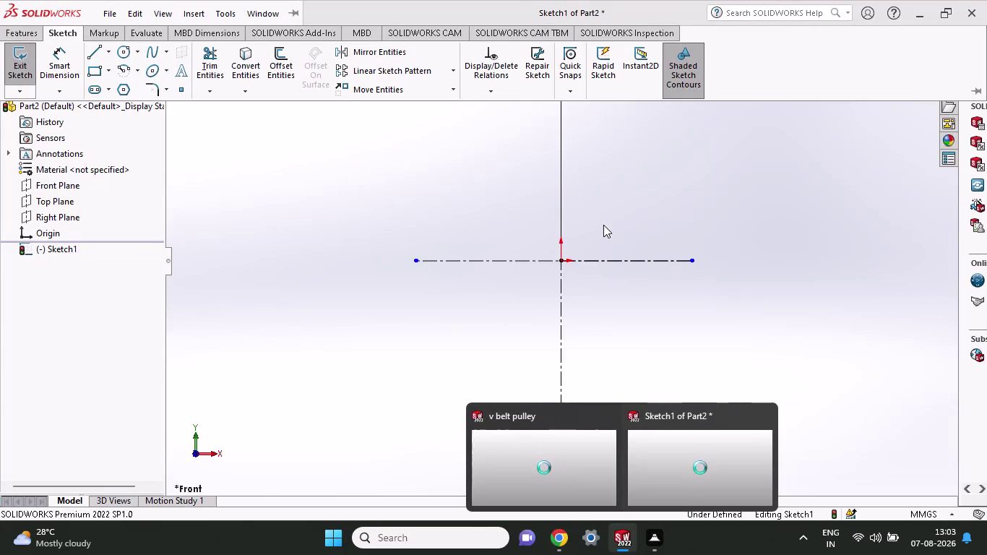
Return focus to the Part2 sketch window.
click(510, 358)
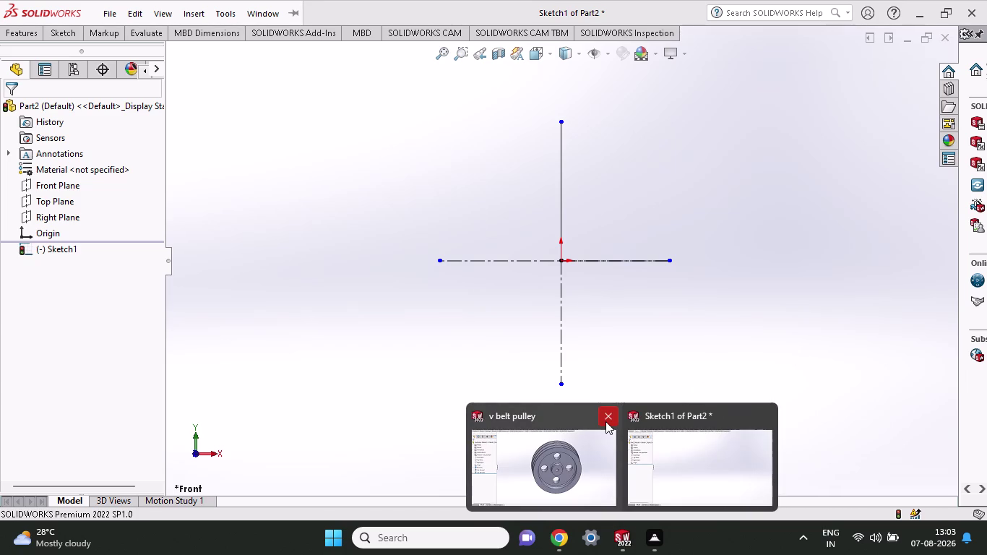
click(606, 421)
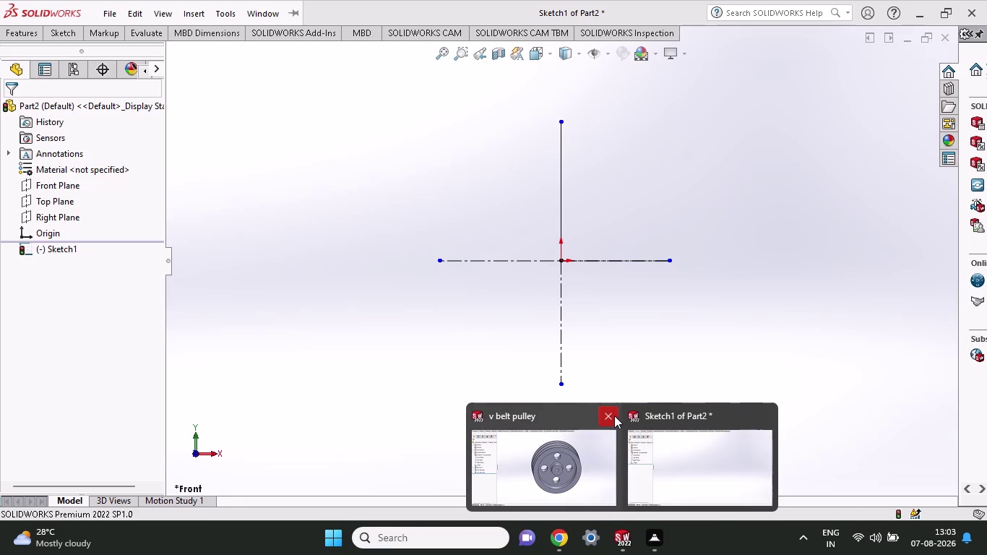
click(611, 416)
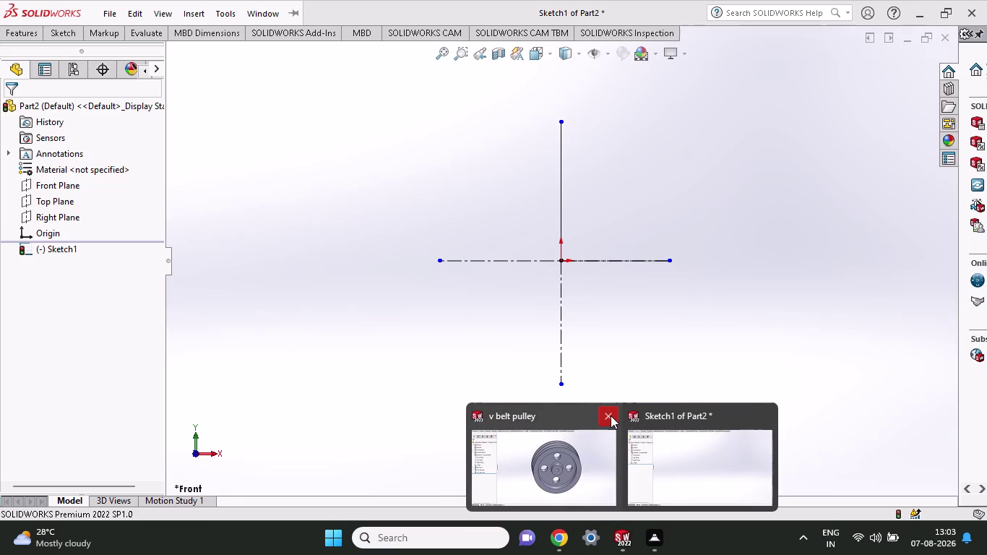
click(602, 413)
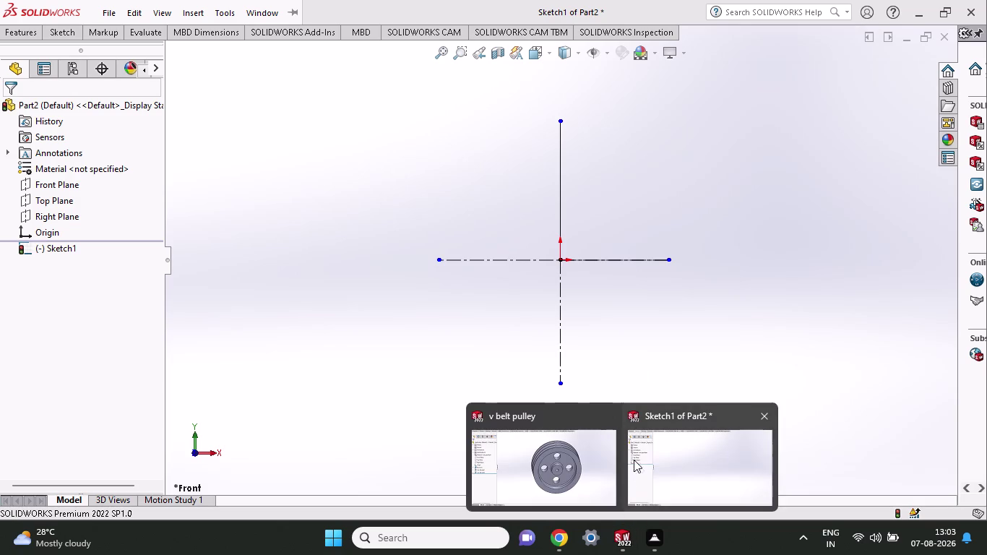
click(603, 419)
click(603, 419)
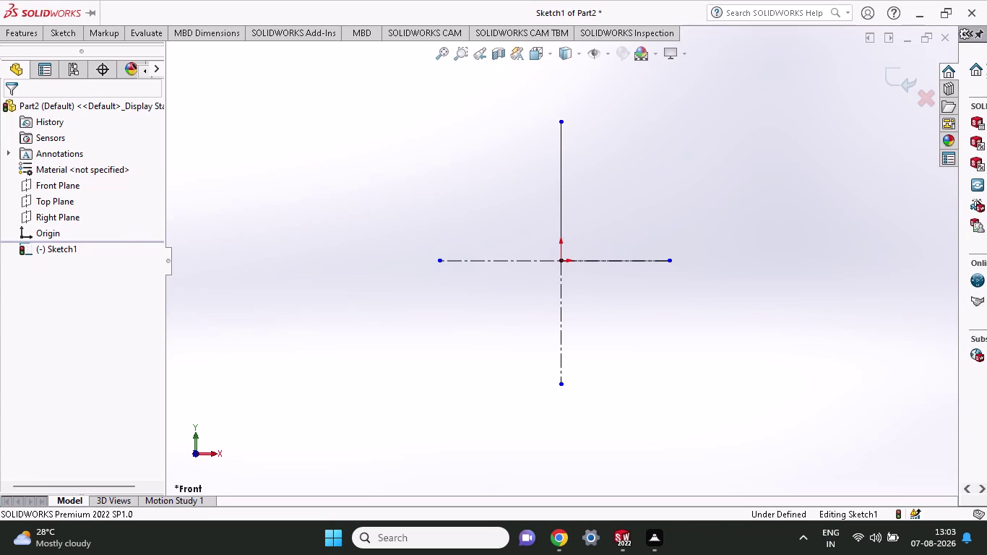
Pick the Line tool and start a line on the vertical centerline above the origin.
click(71, 32)
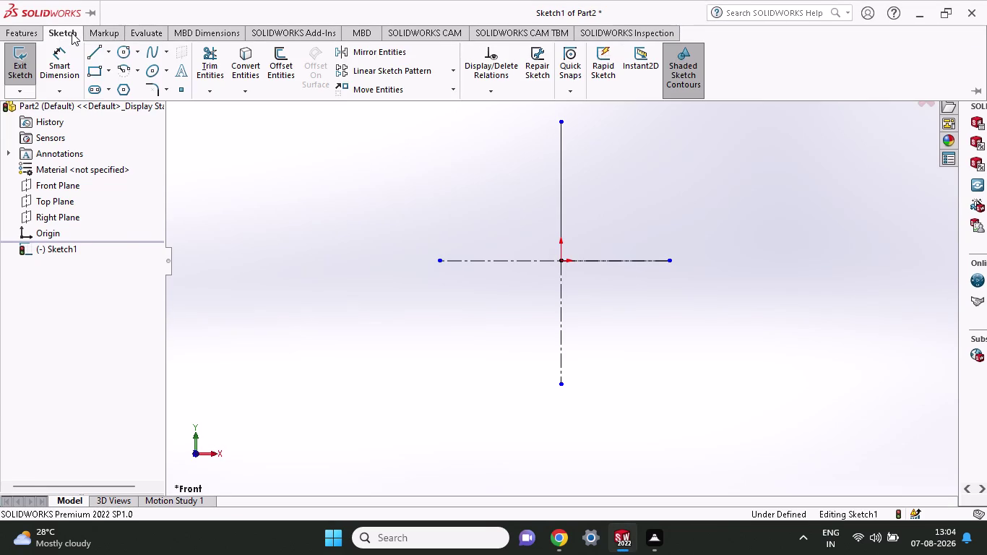
click(93, 57)
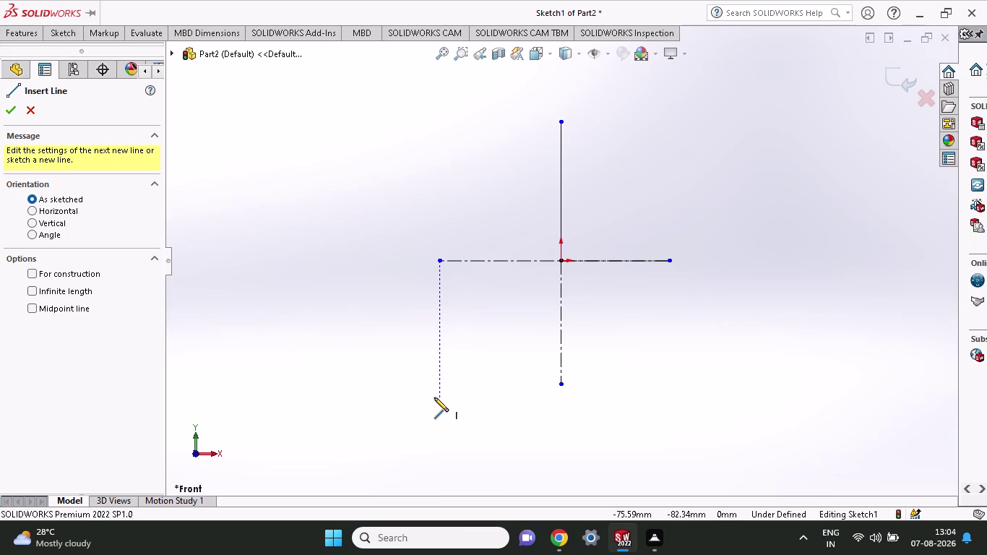
click(67, 41)
click(91, 52)
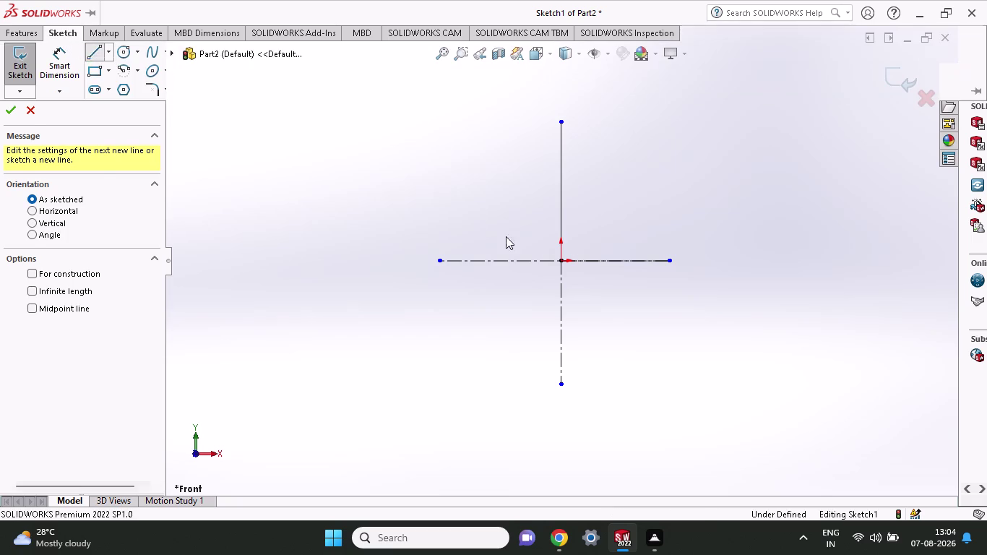
click(561, 155)
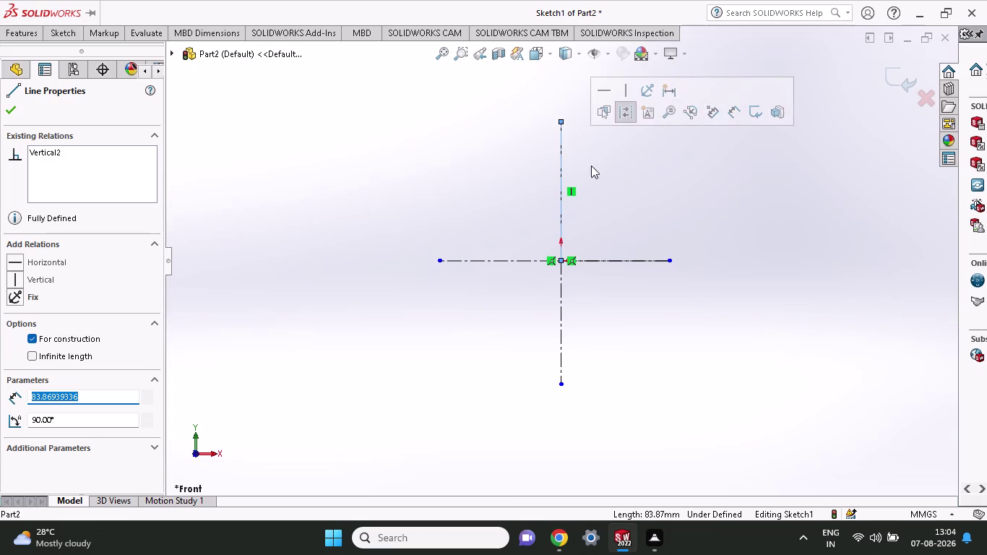
click(32, 38)
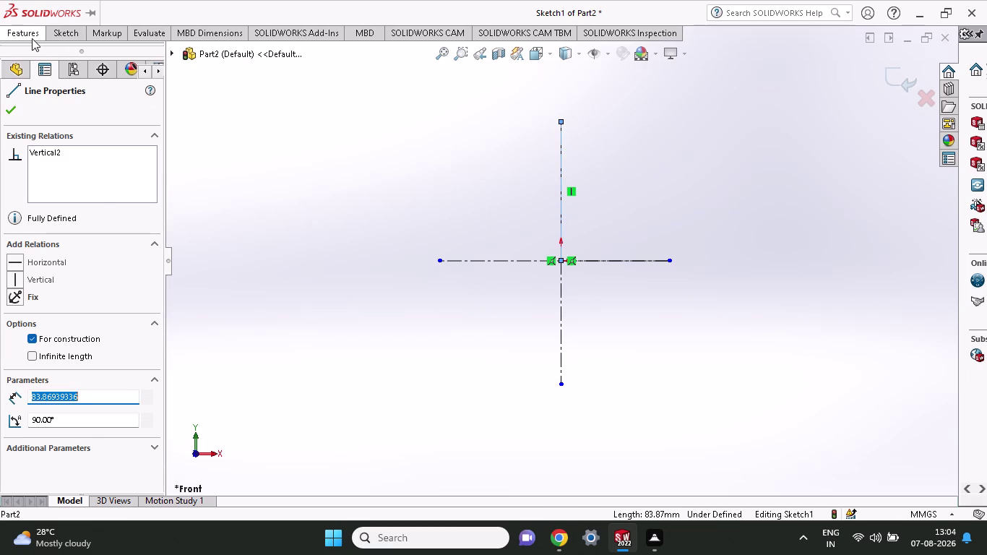
click(53, 38)
click(87, 59)
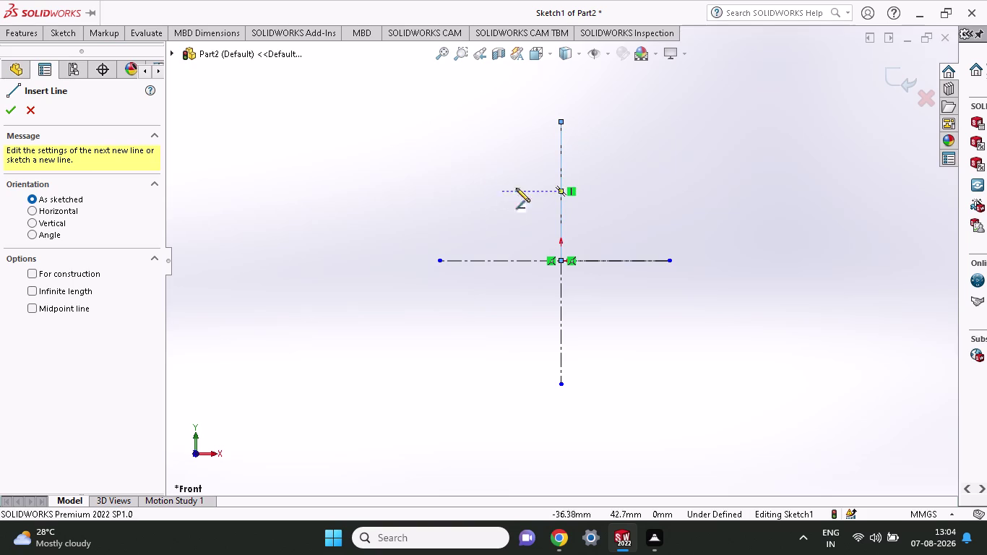
click(562, 166)
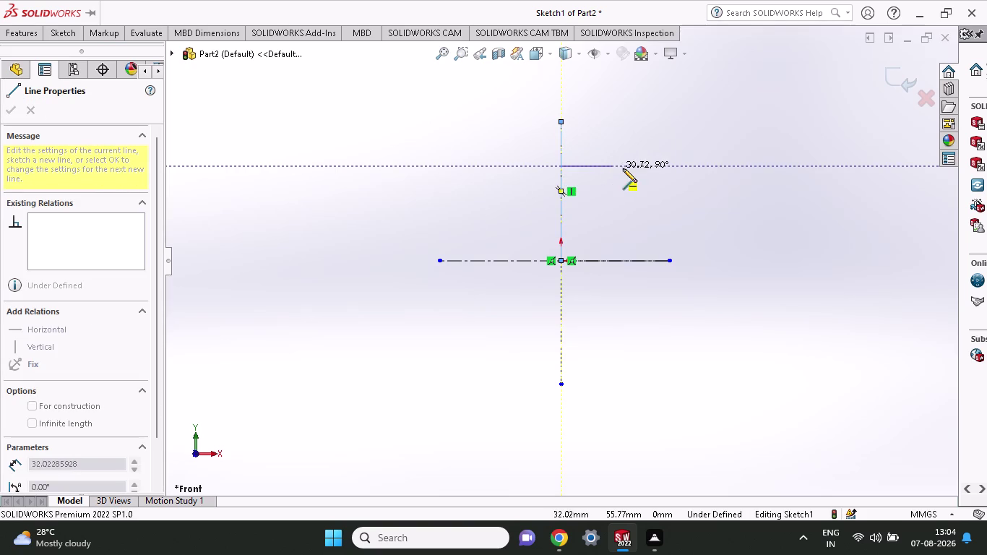
End the horizontal line to the right and dimension its offset from the vertical line as 24 mm.
click(626, 169)
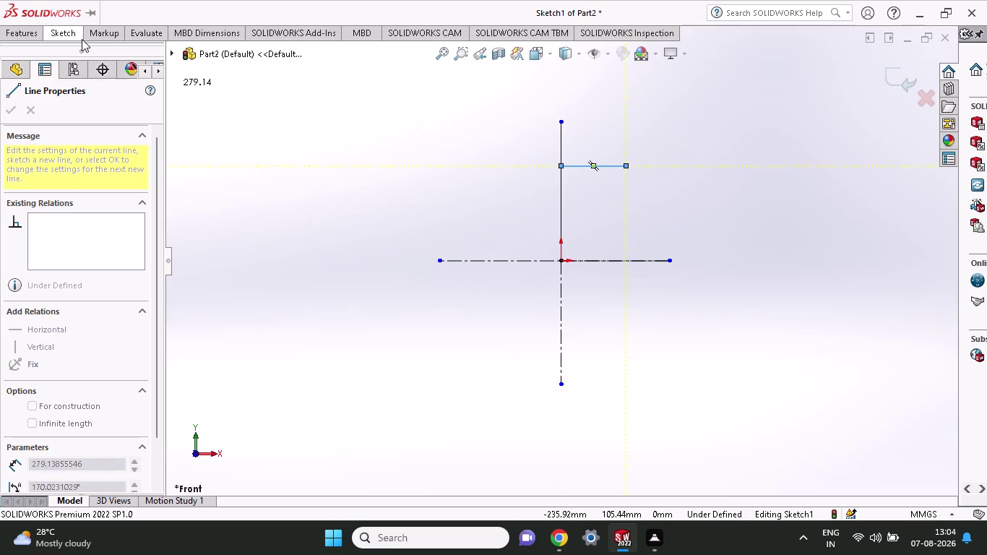
click(81, 39)
click(65, 57)
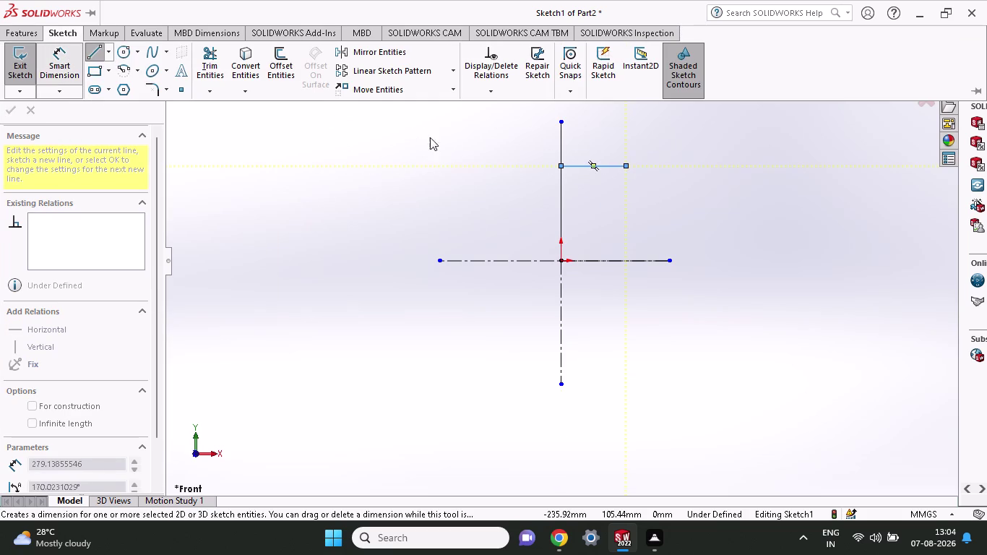
click(558, 166)
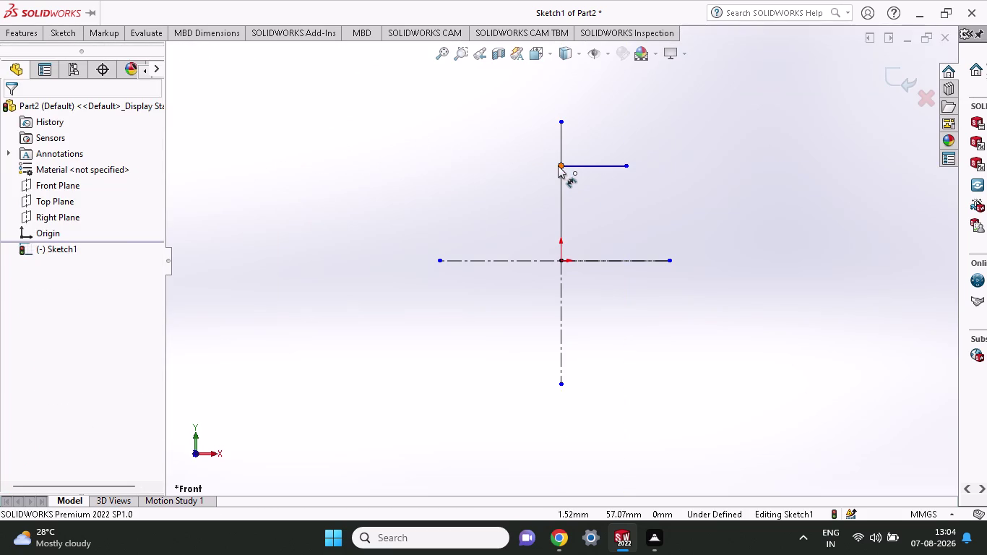
click(627, 168)
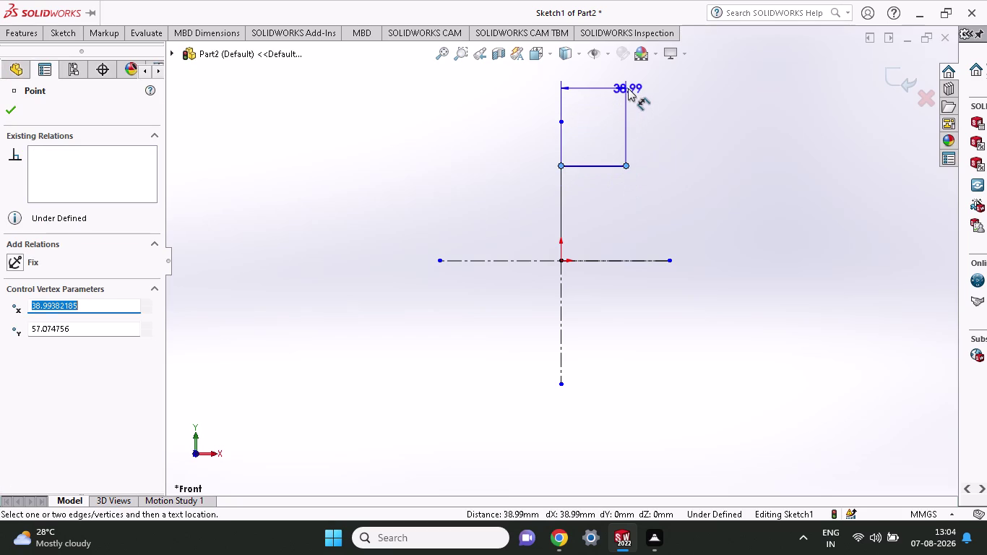
click(628, 89)
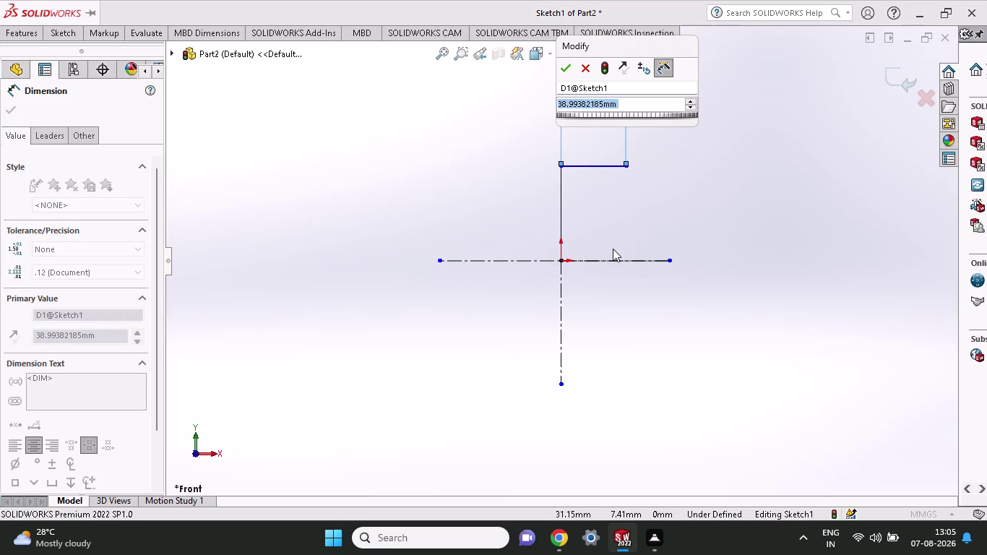
text(24)
key(Return)
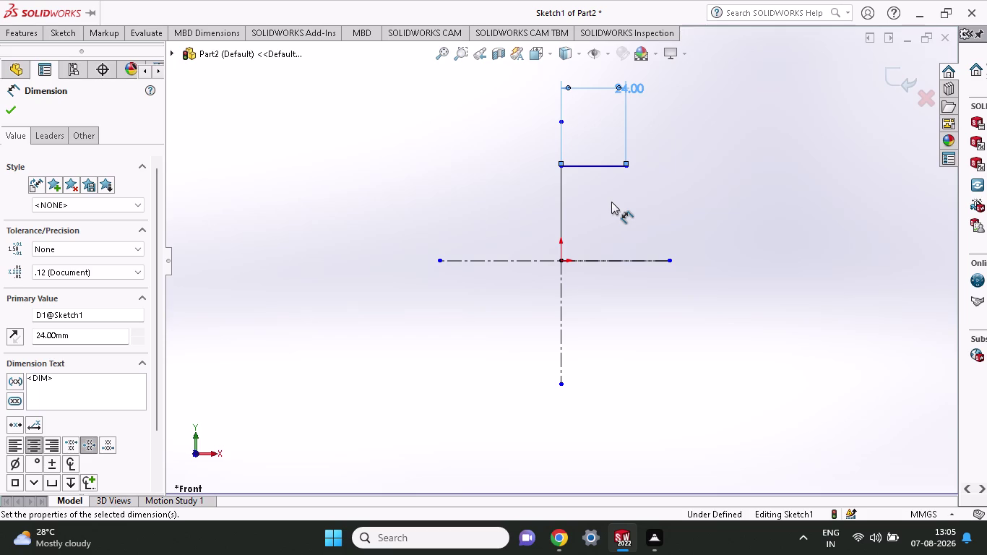
click(53, 37)
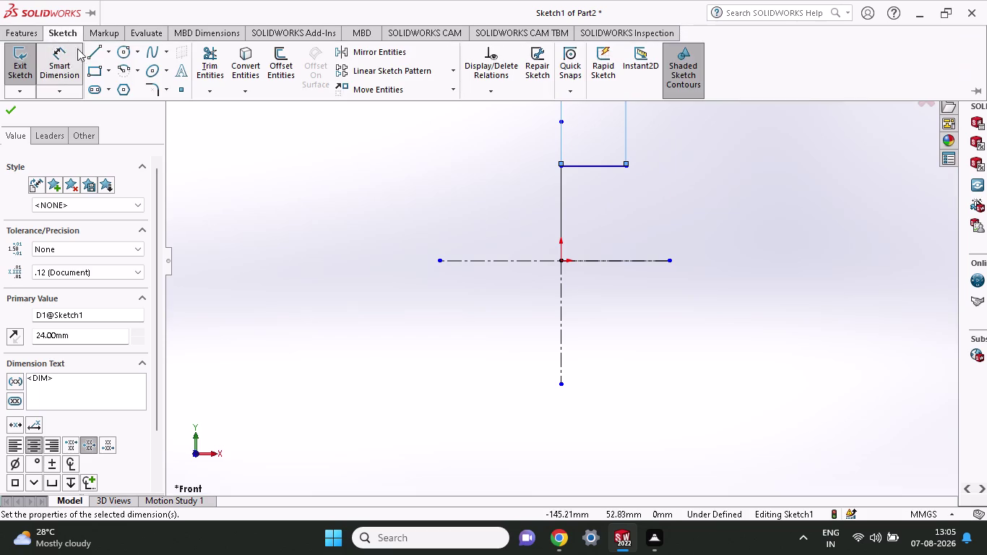
click(87, 53)
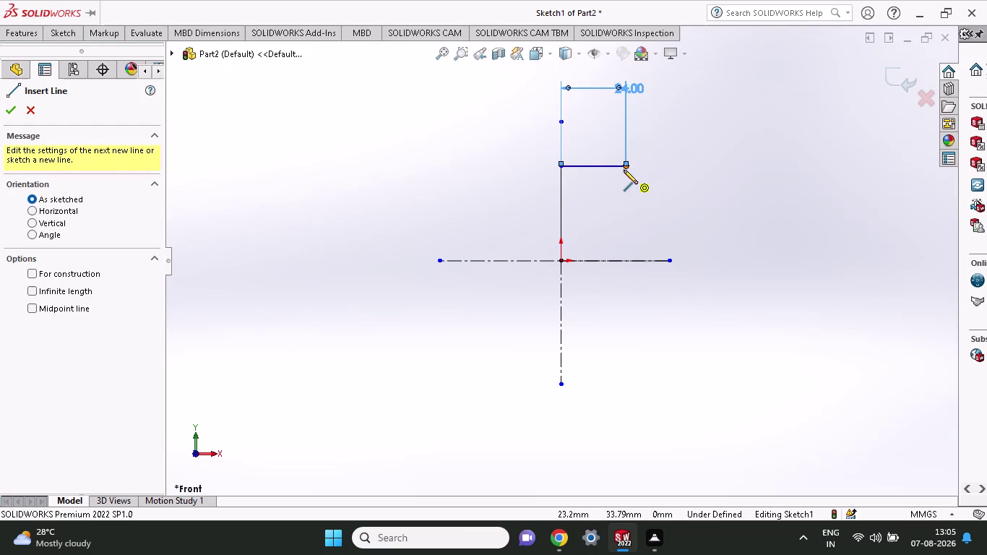
Draw a tiny line down from the 24 mm line's right end, then return to selecting.
scroll(down, 3)
scroll(down, 3)
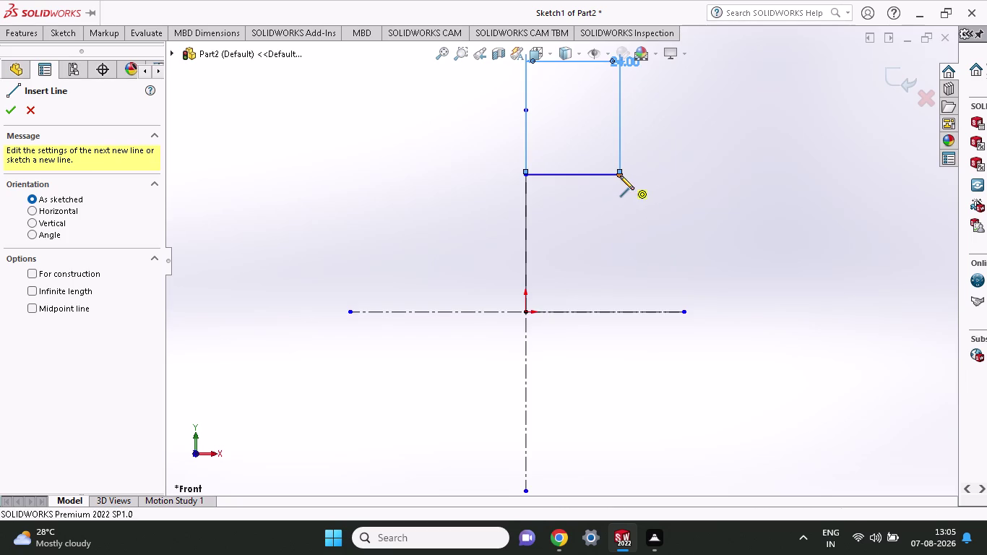
click(621, 176)
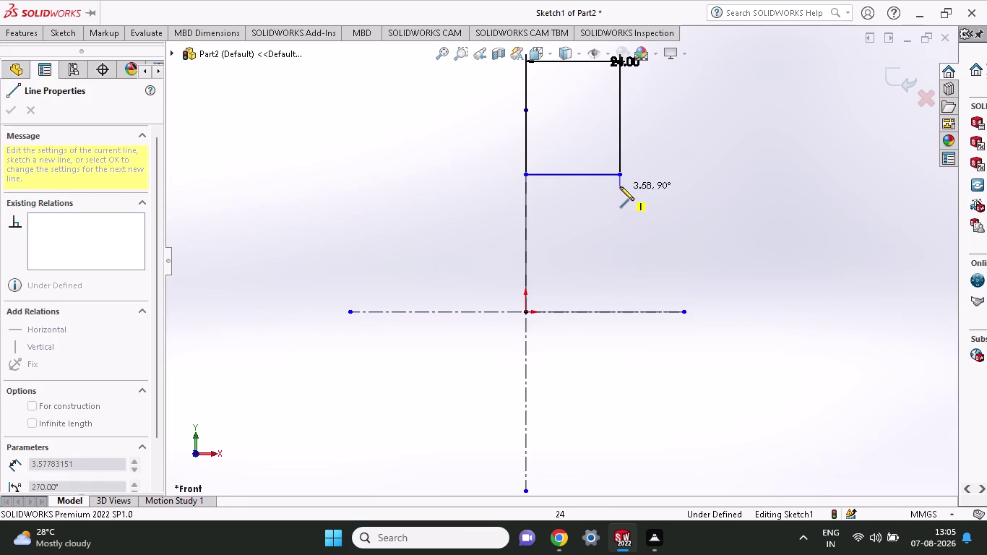
click(620, 186)
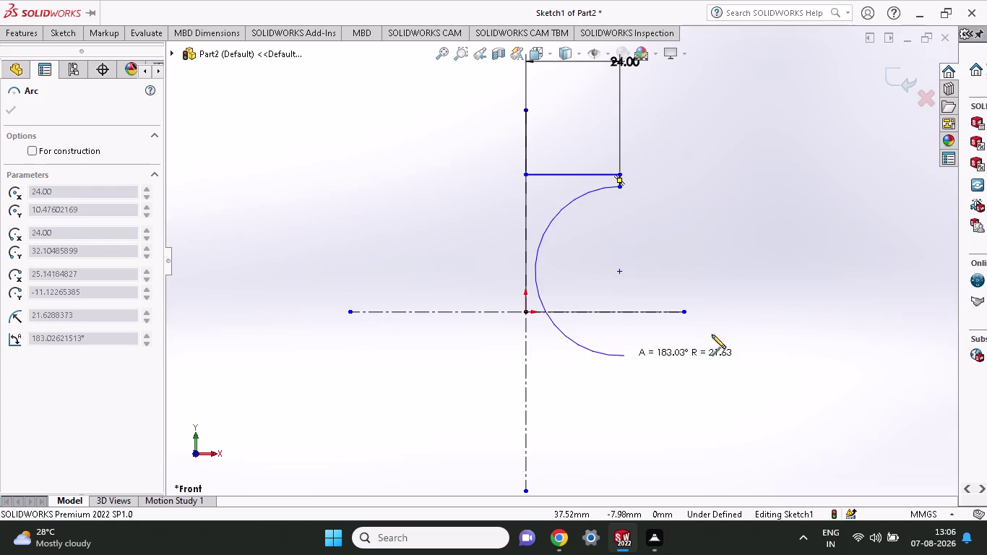
right_click(680, 156)
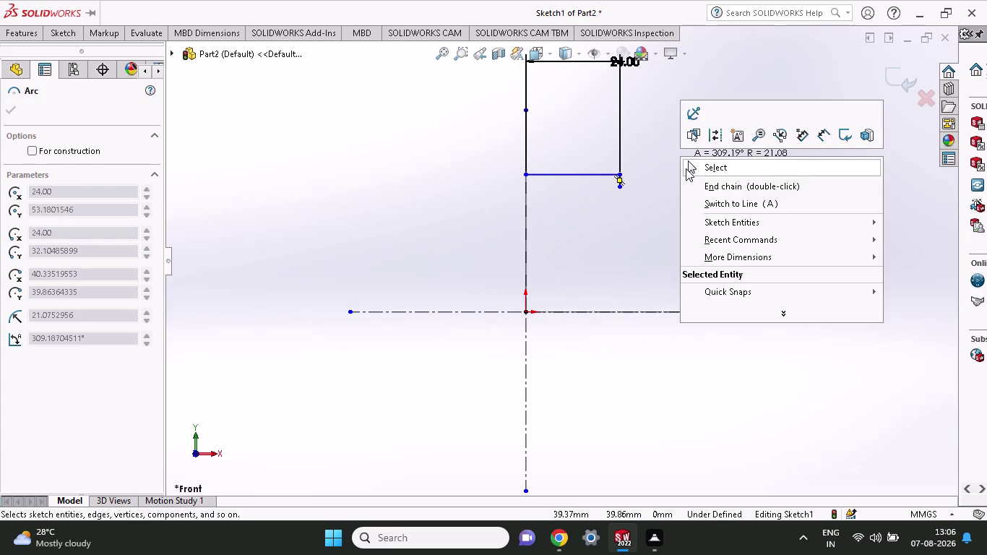
click(686, 168)
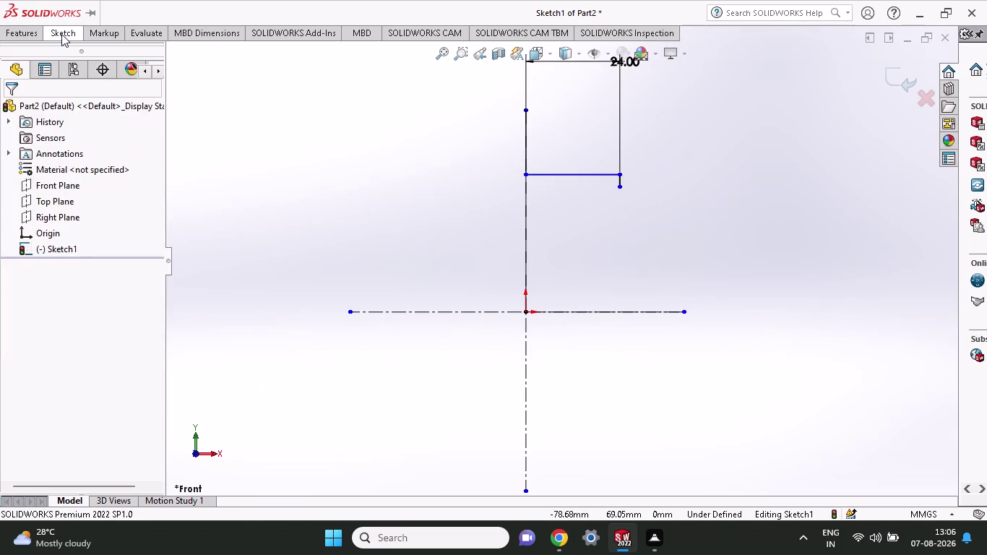
click(61, 34)
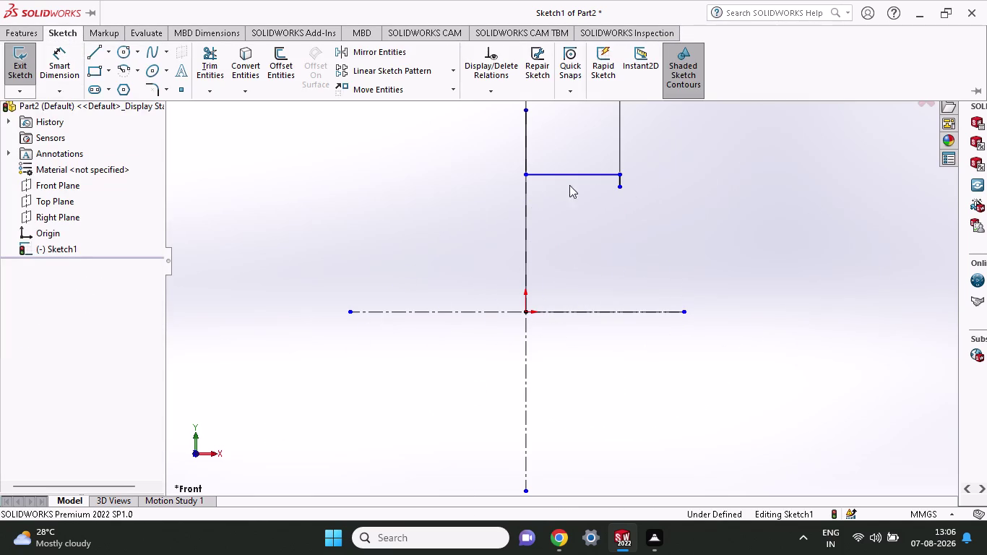
Dimension the short downward segment's height to 2 mm.
click(57, 58)
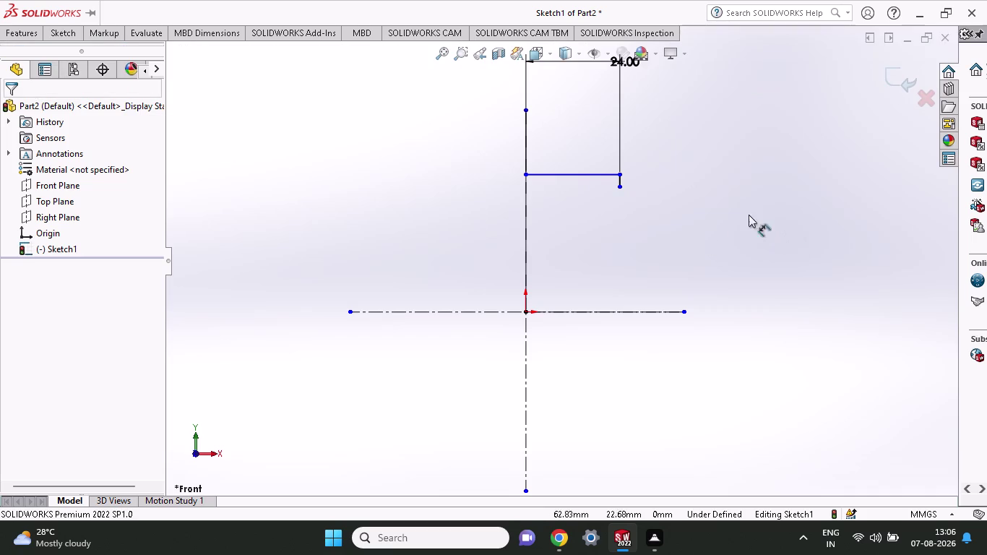
click(618, 187)
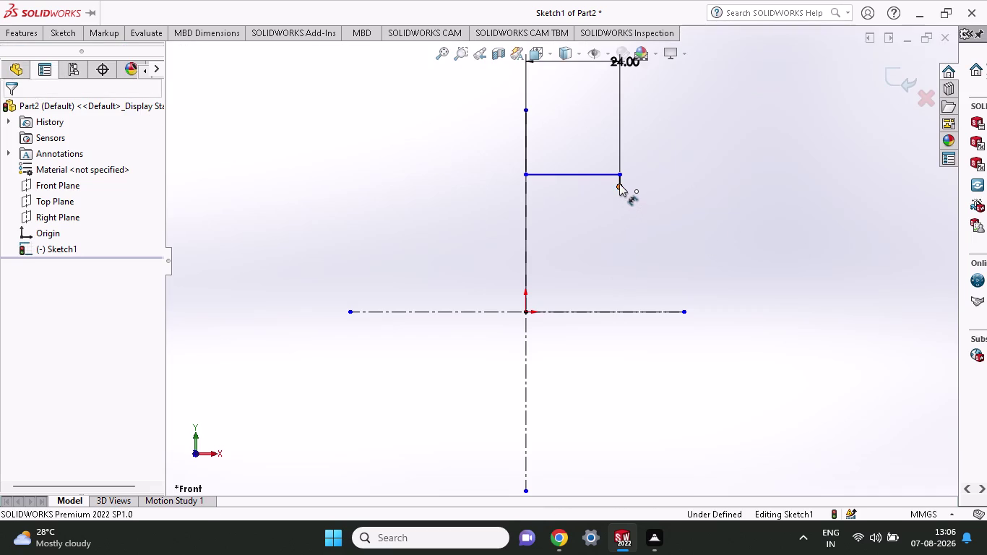
click(619, 175)
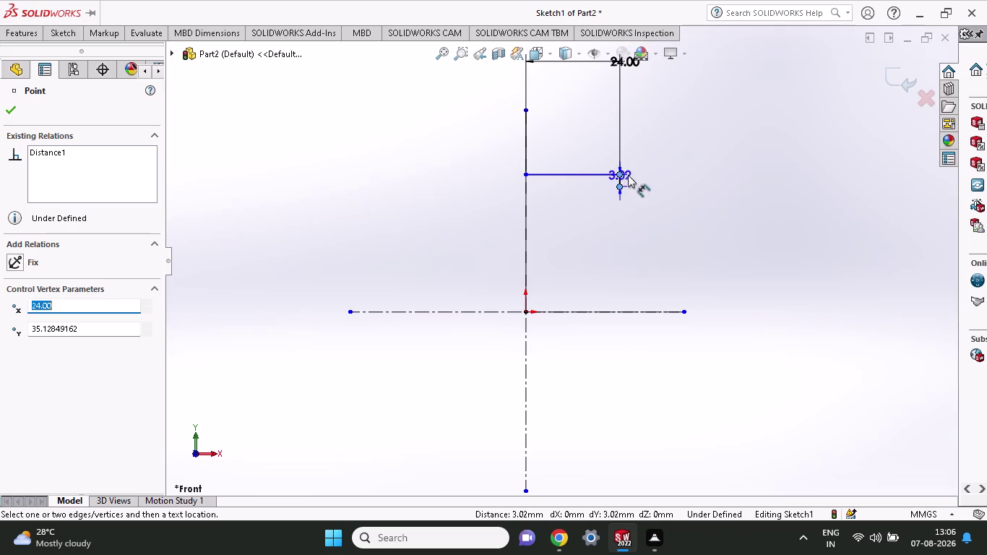
click(691, 179)
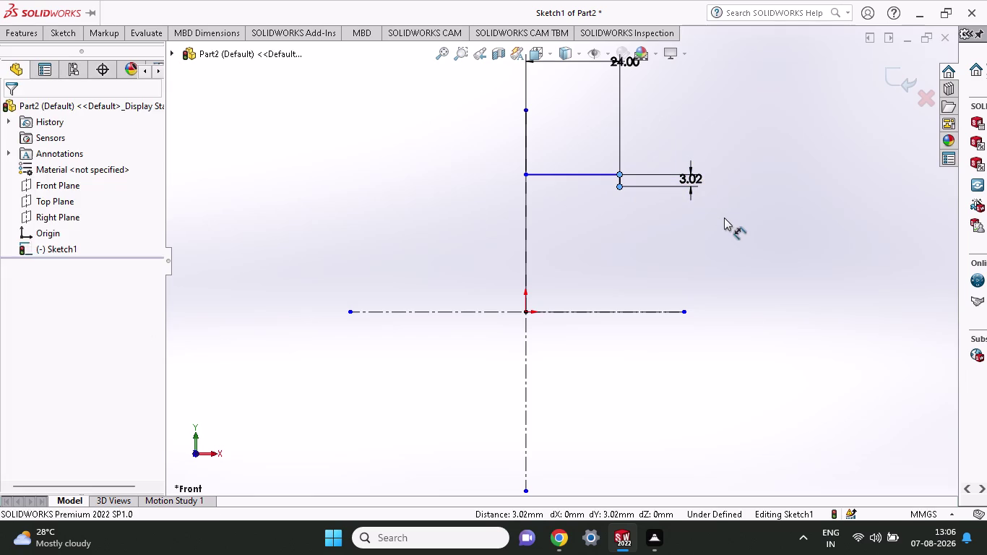
key(2)
key(Return)
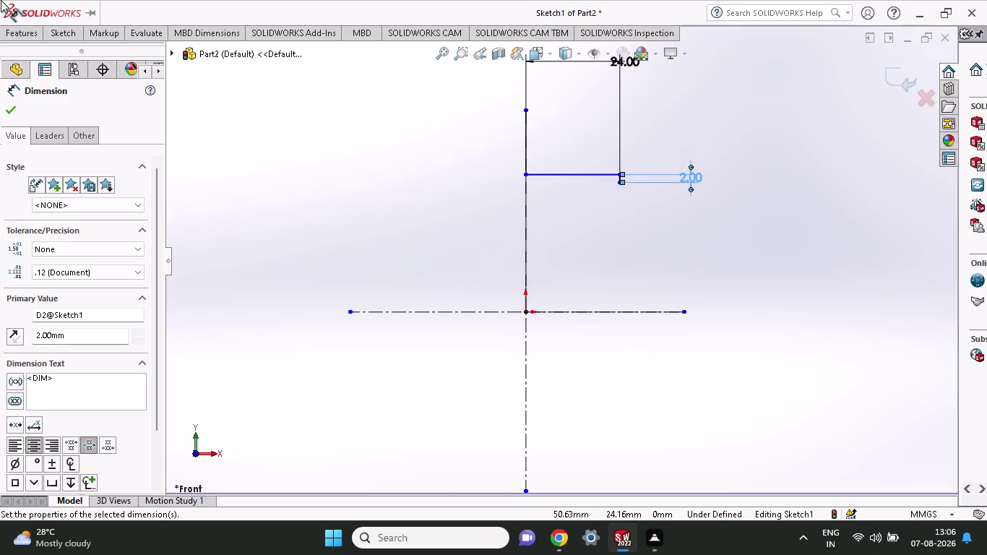
click(49, 28)
click(101, 60)
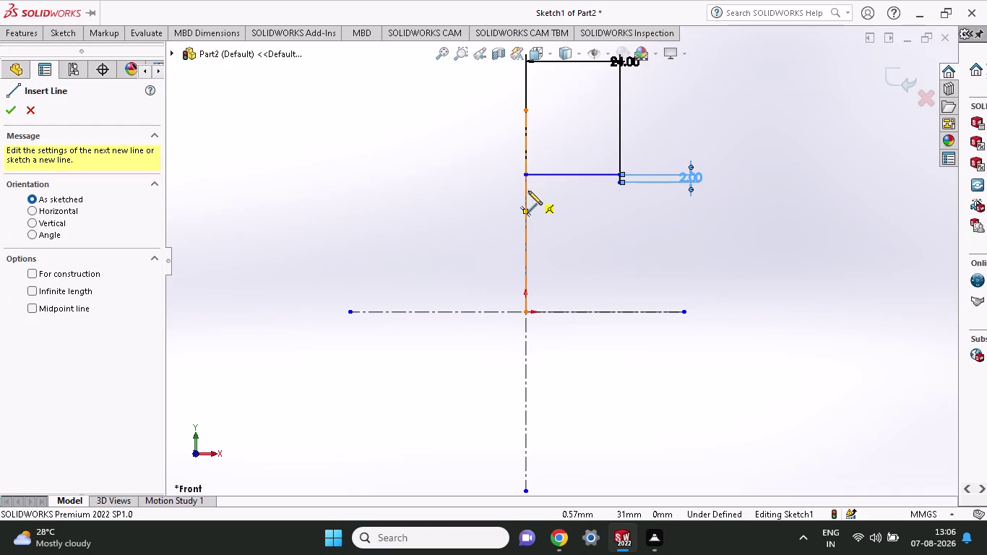
Draw a short step line leftward from the drop's bottom and dimension its length to 2 mm.
click(617, 183)
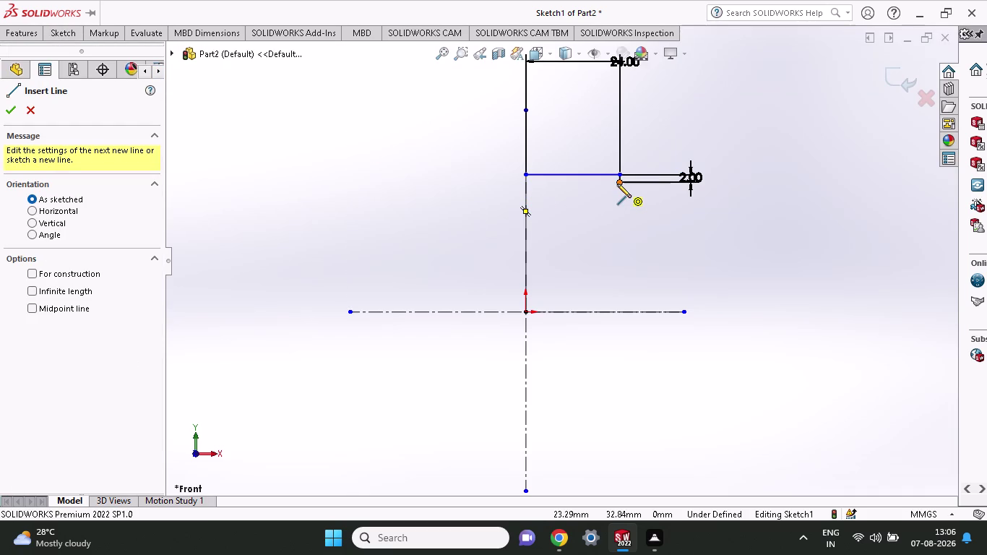
click(608, 182)
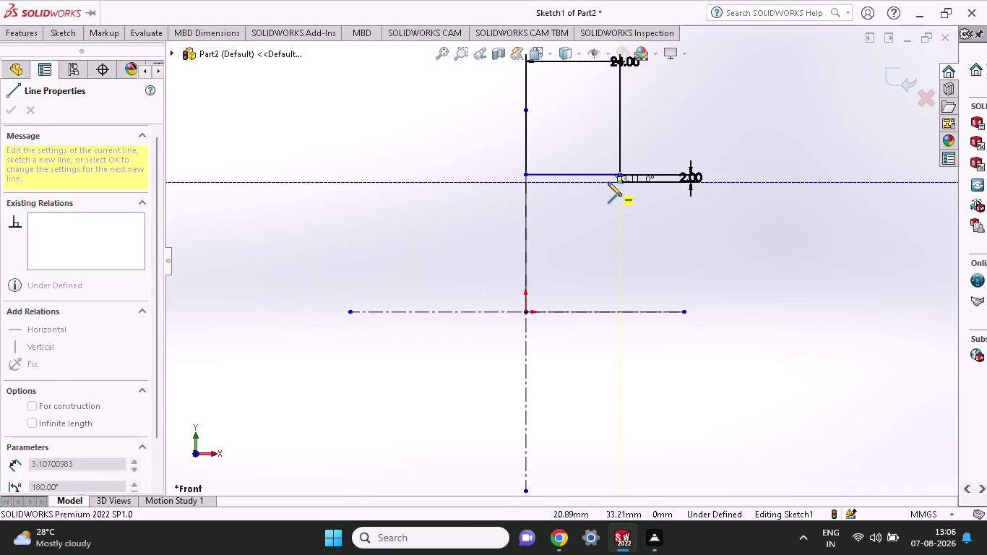
click(51, 37)
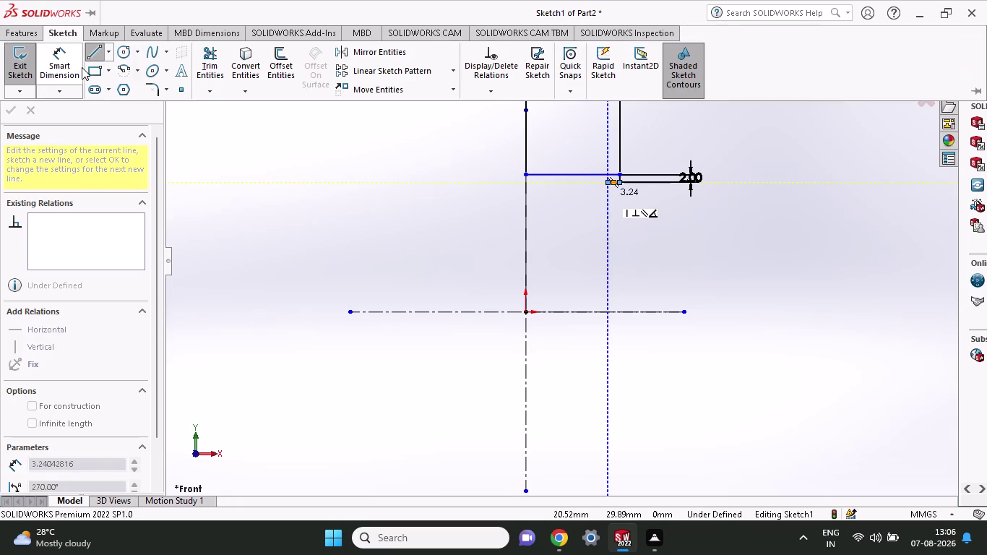
click(67, 67)
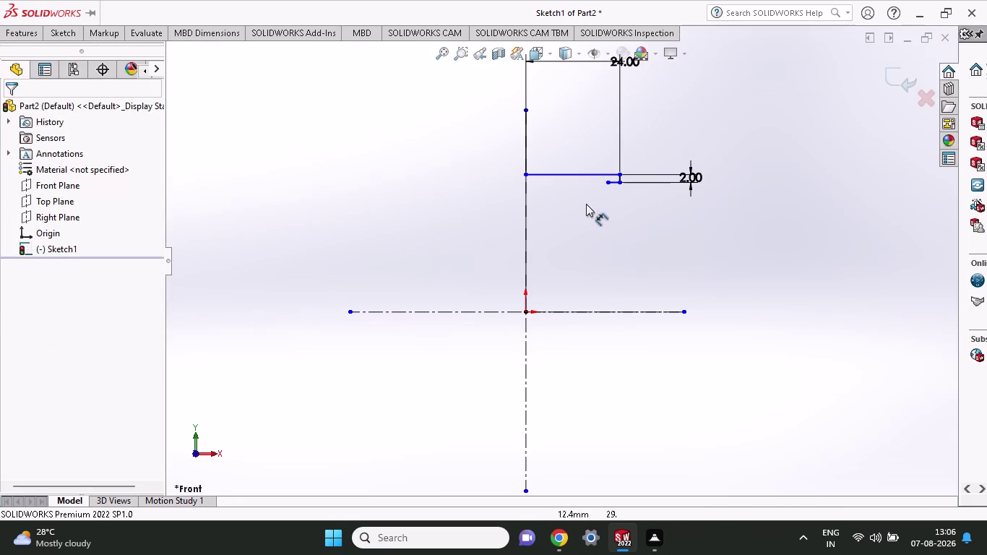
click(605, 183)
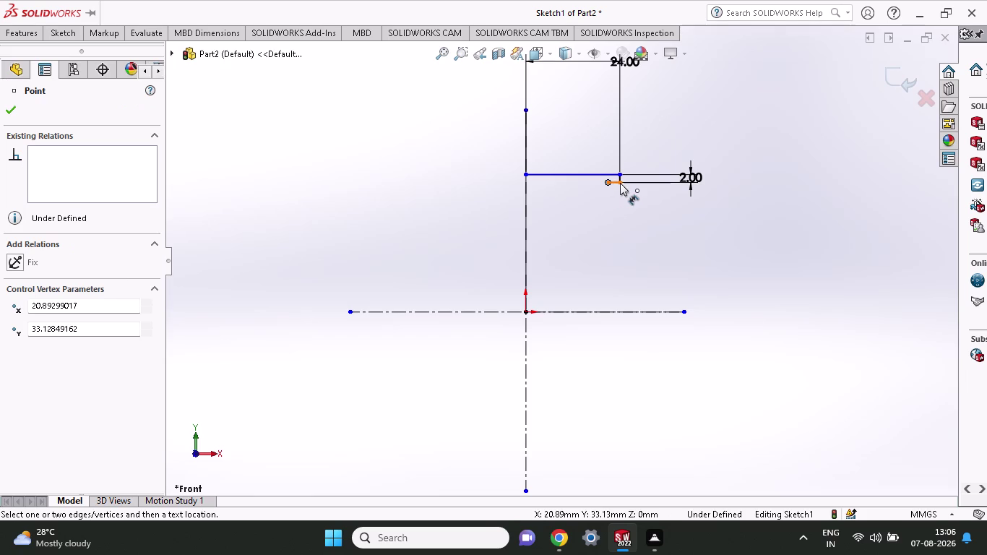
click(621, 183)
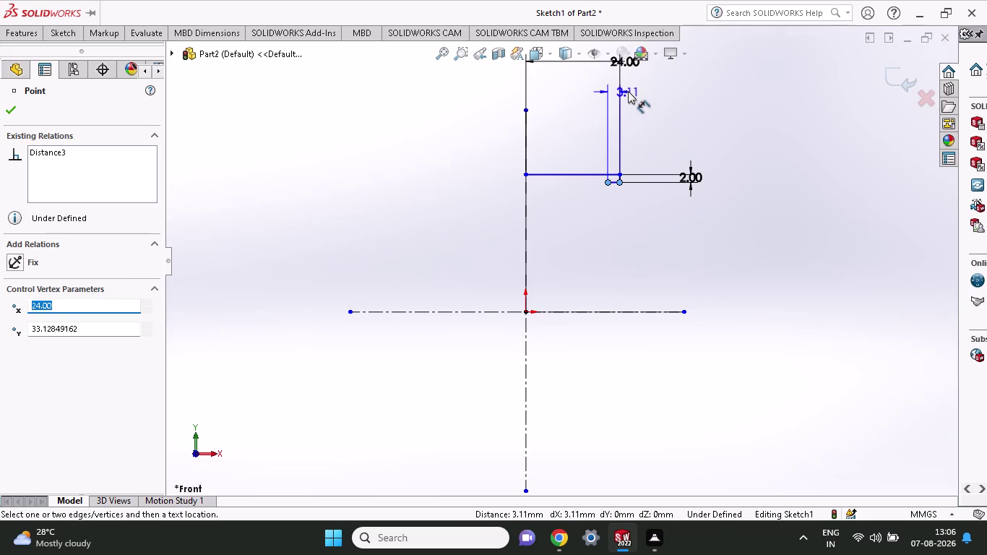
click(629, 83)
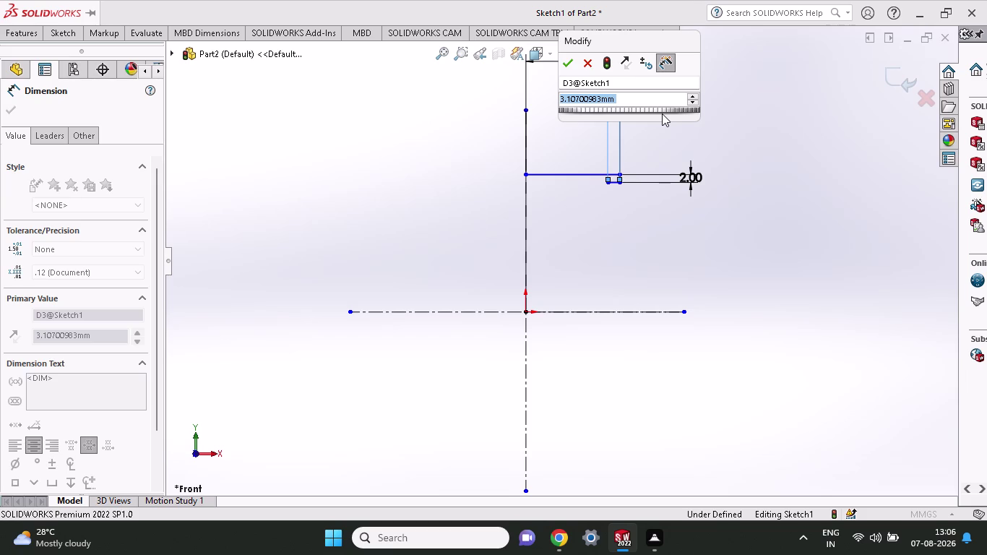
key(2)
key(Return)
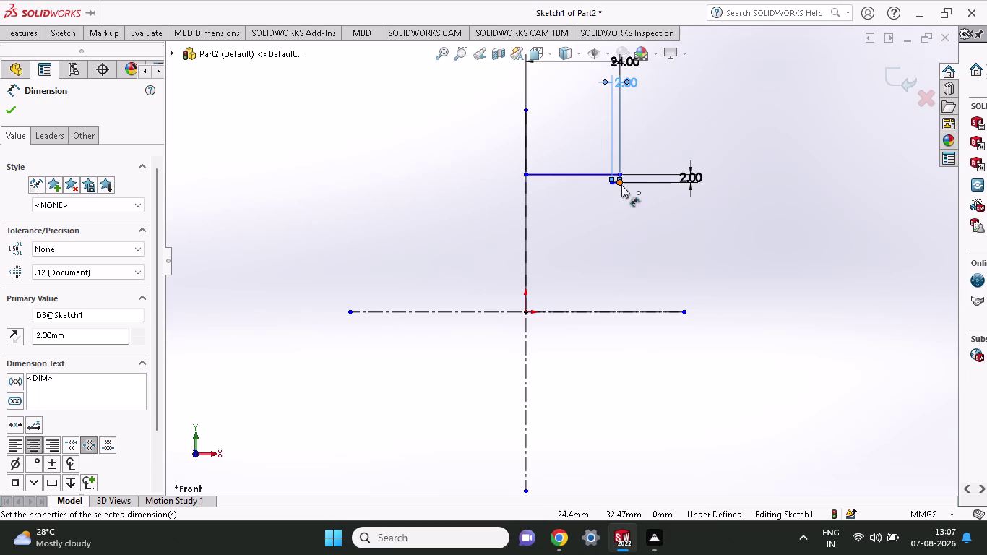
scroll(down, 3)
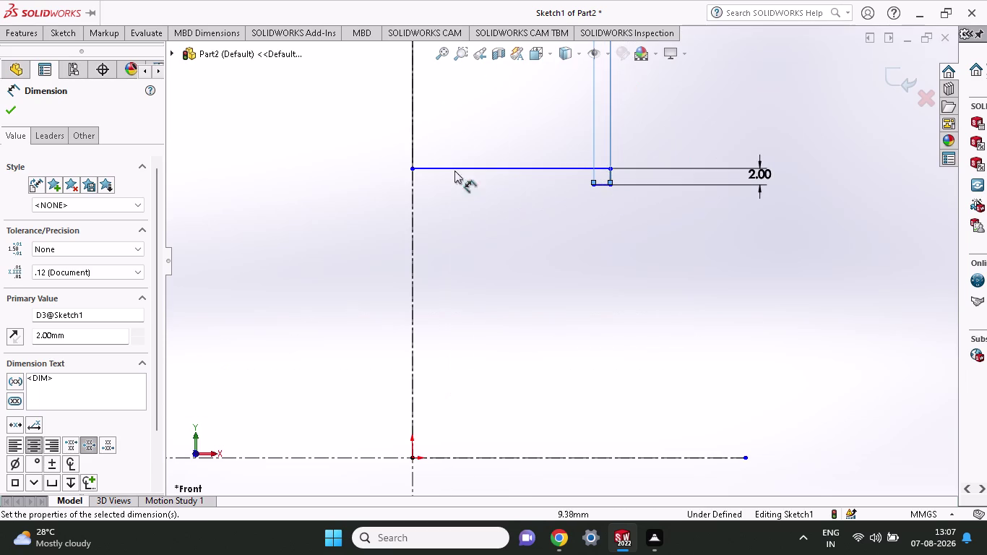
Draw the first zigzag chain: a short drop, a 2 mm rung right, a drop, a rung back left.
click(52, 36)
click(90, 55)
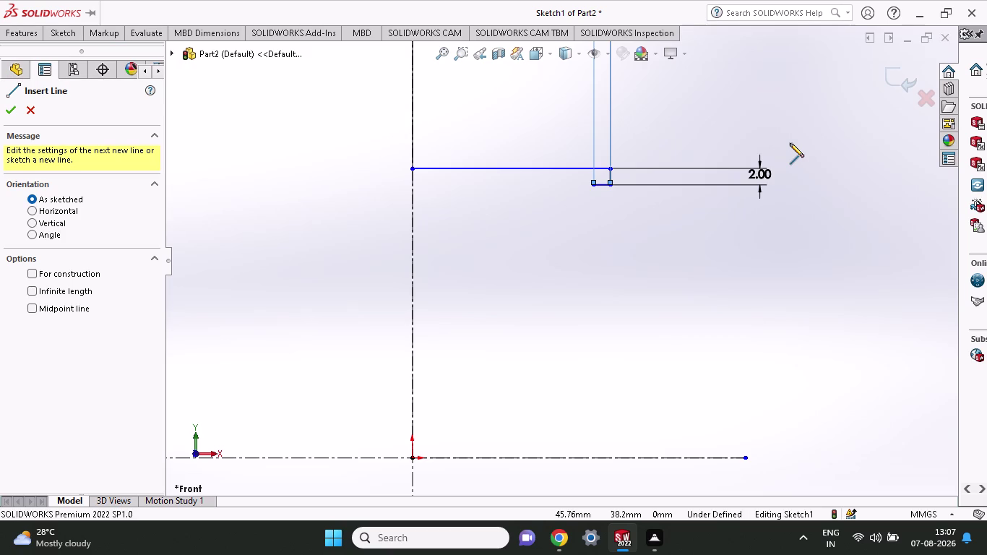
click(592, 184)
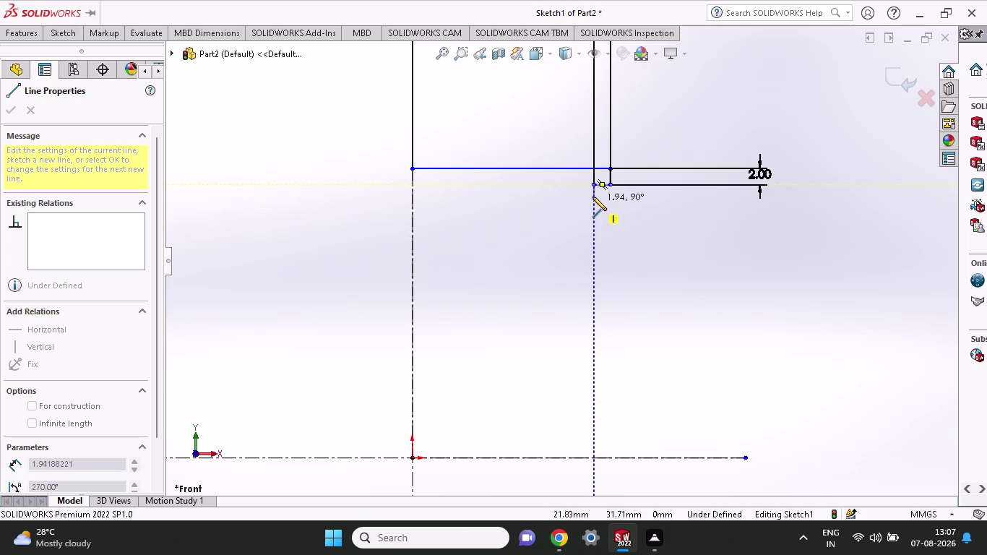
click(593, 197)
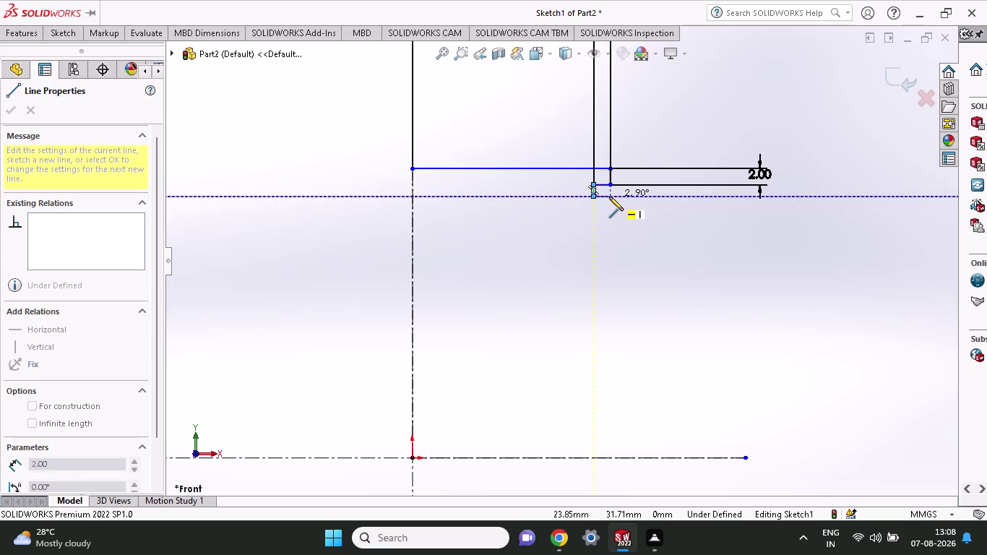
click(610, 197)
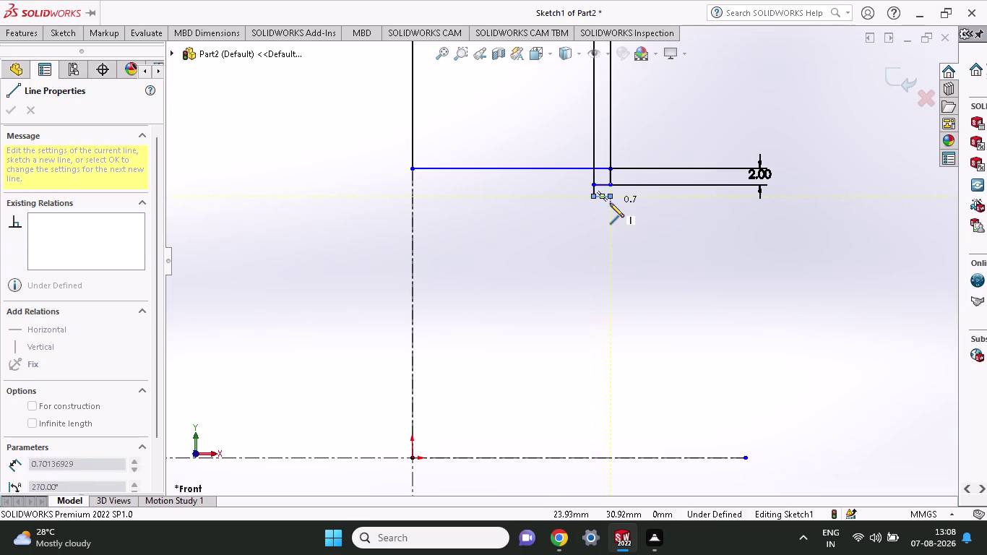
click(610, 205)
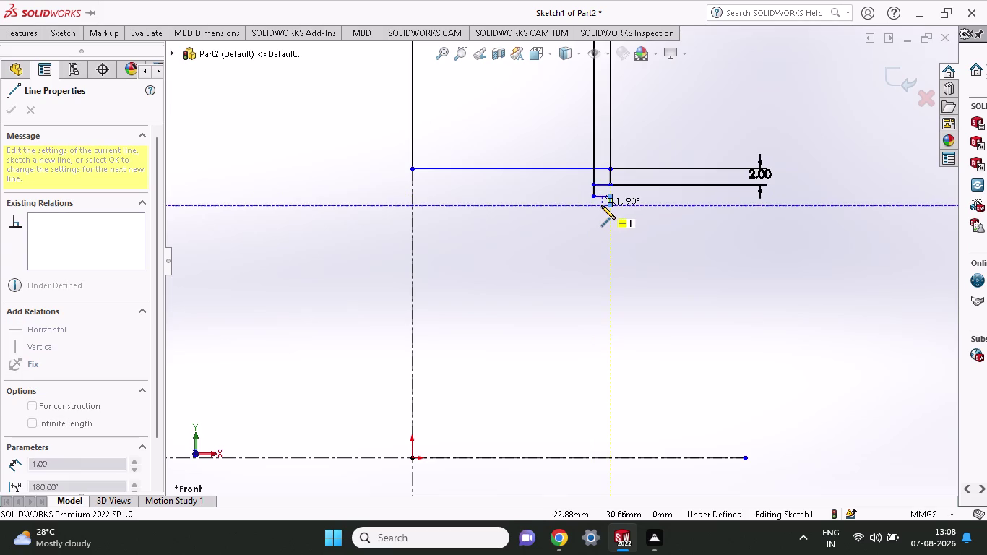
click(594, 204)
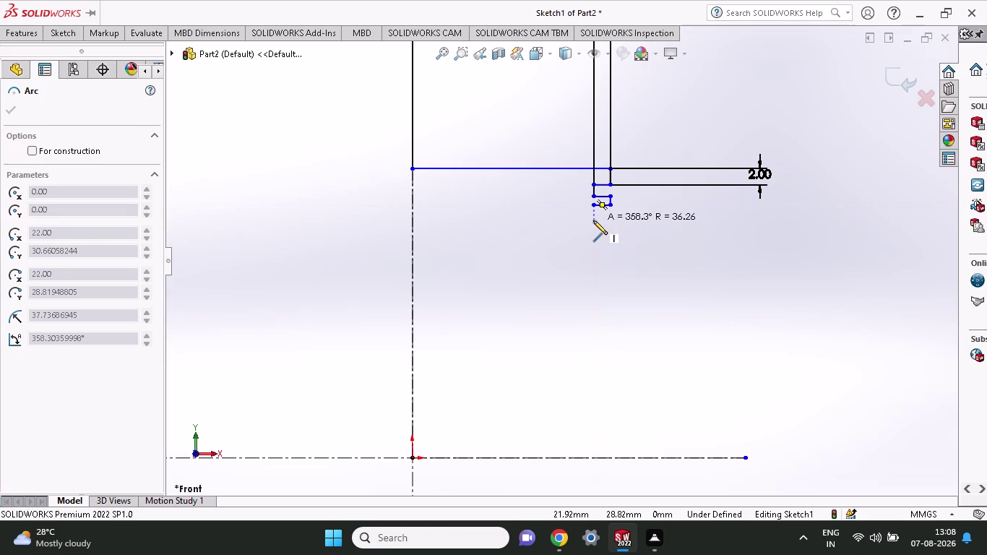
click(593, 220)
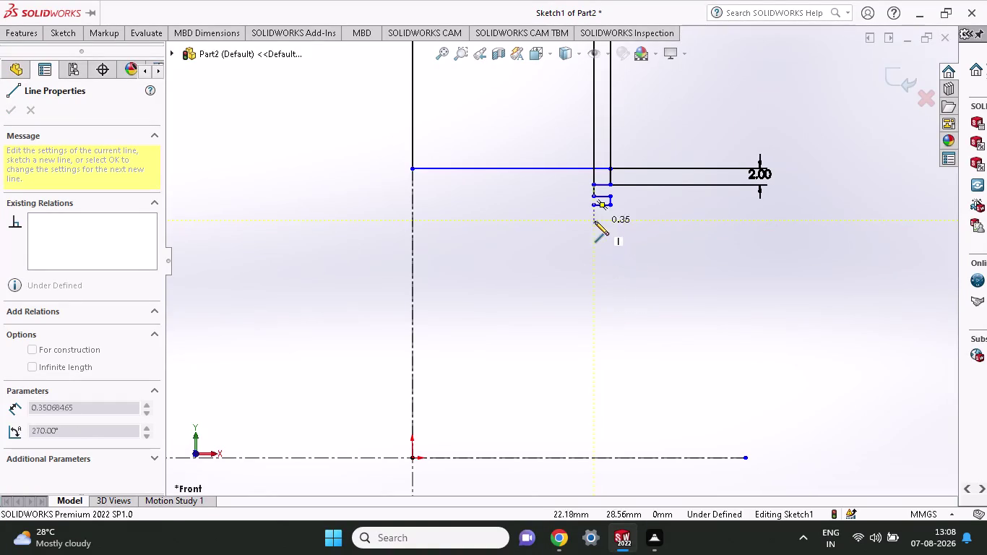
right_click(619, 244)
click(626, 253)
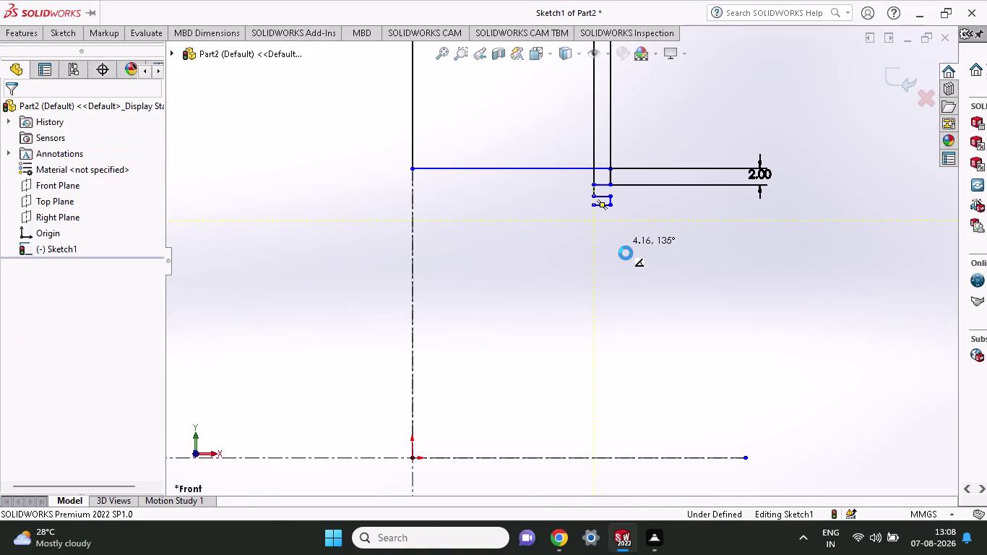
Draw a second chain of alternating short drops and 2 mm rungs down to the bottom rung.
click(66, 27)
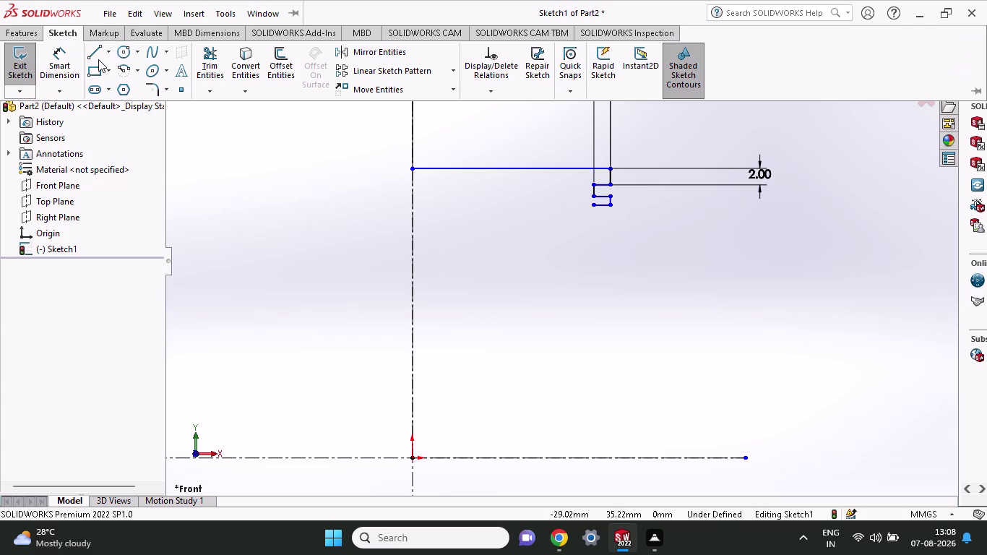
click(97, 55)
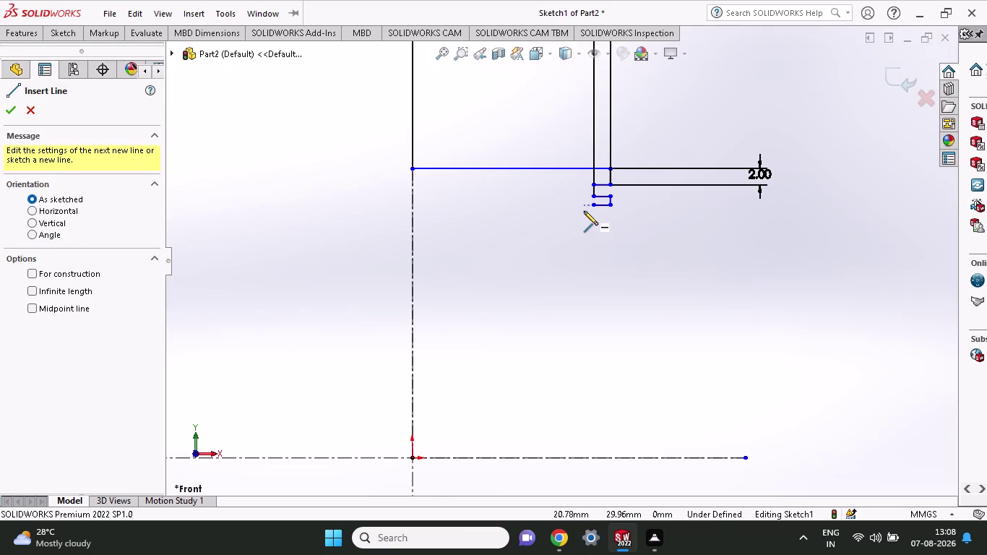
click(595, 204)
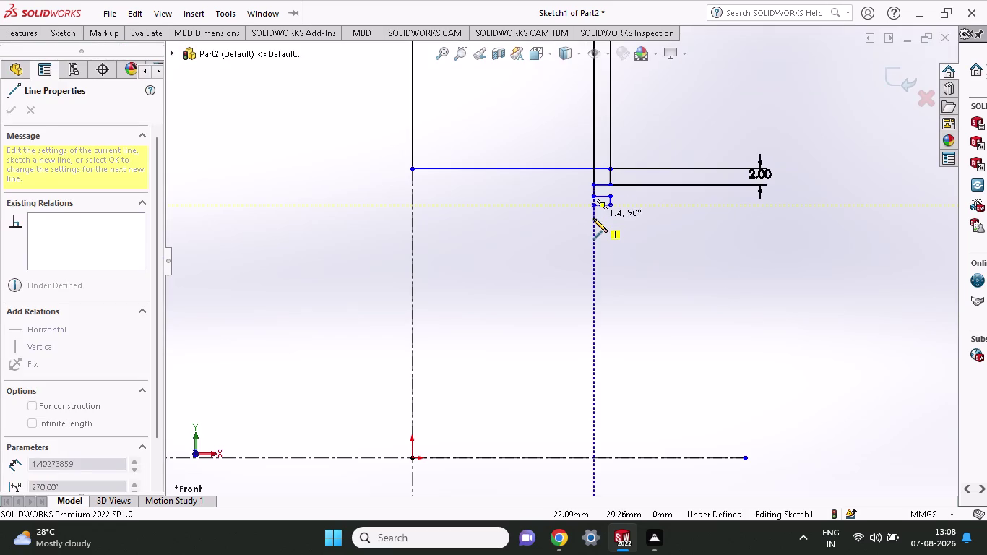
click(593, 218)
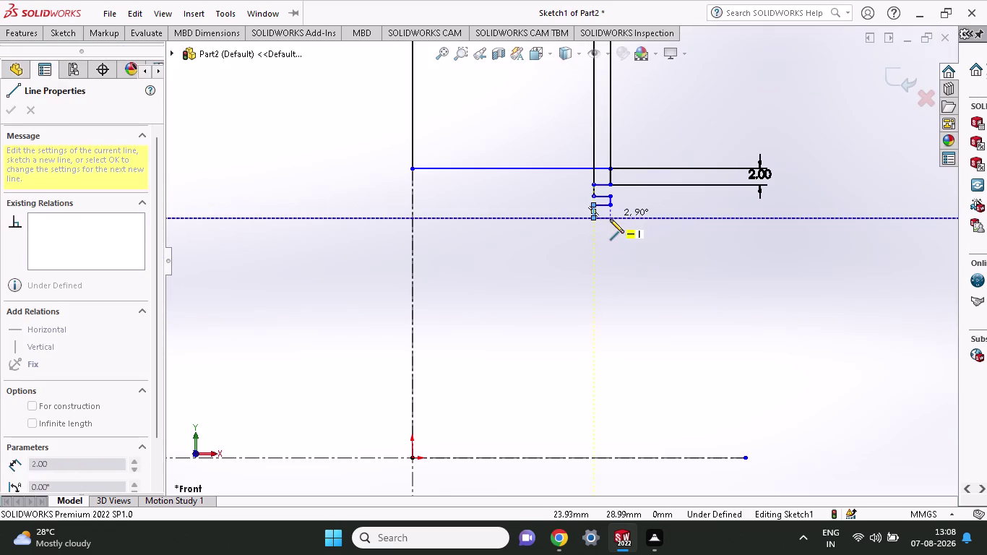
click(610, 219)
click(610, 228)
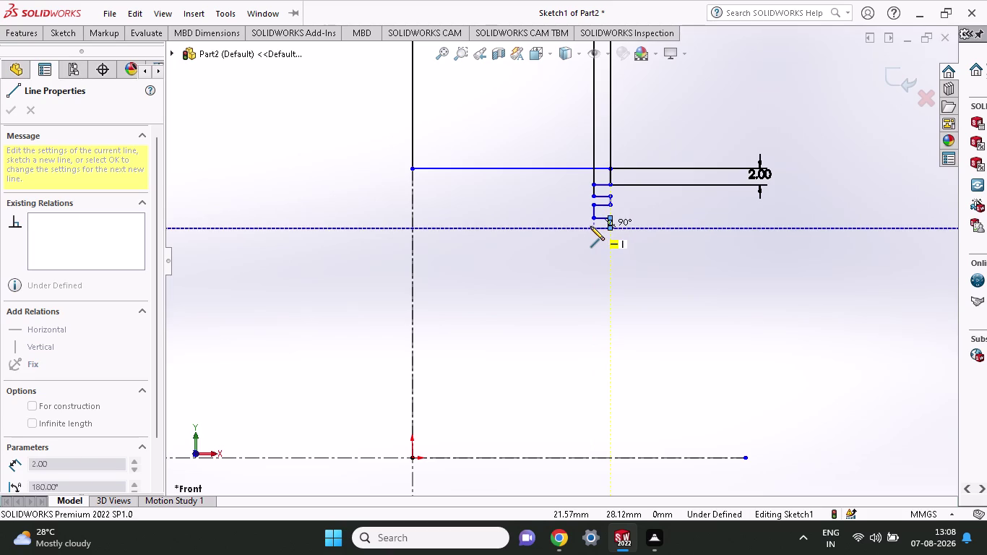
click(591, 226)
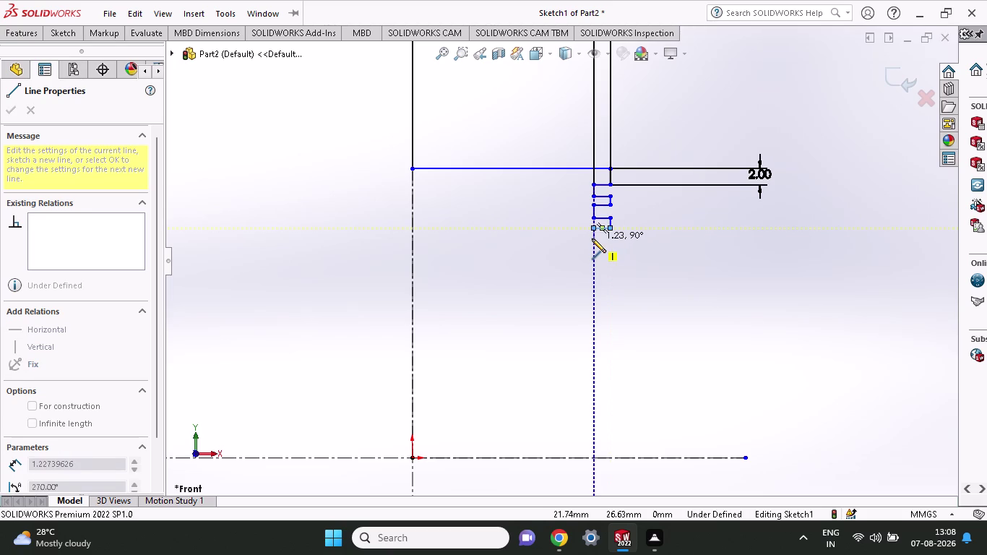
click(592, 239)
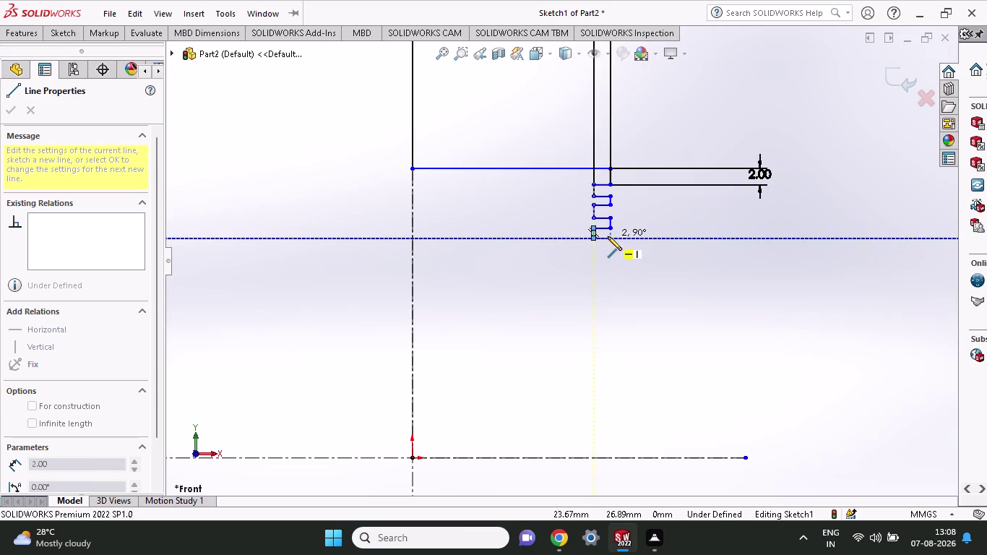
click(607, 236)
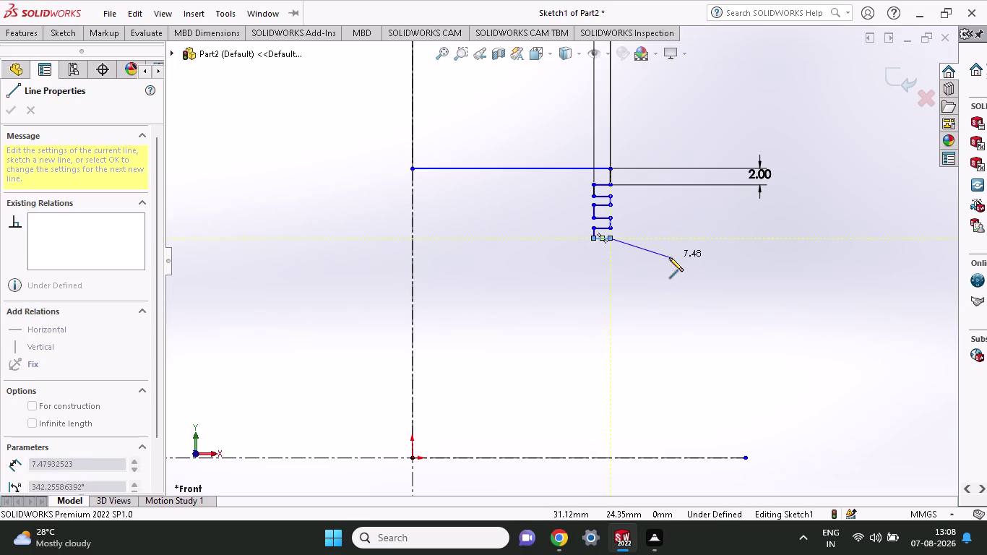
right_click(669, 257)
click(681, 265)
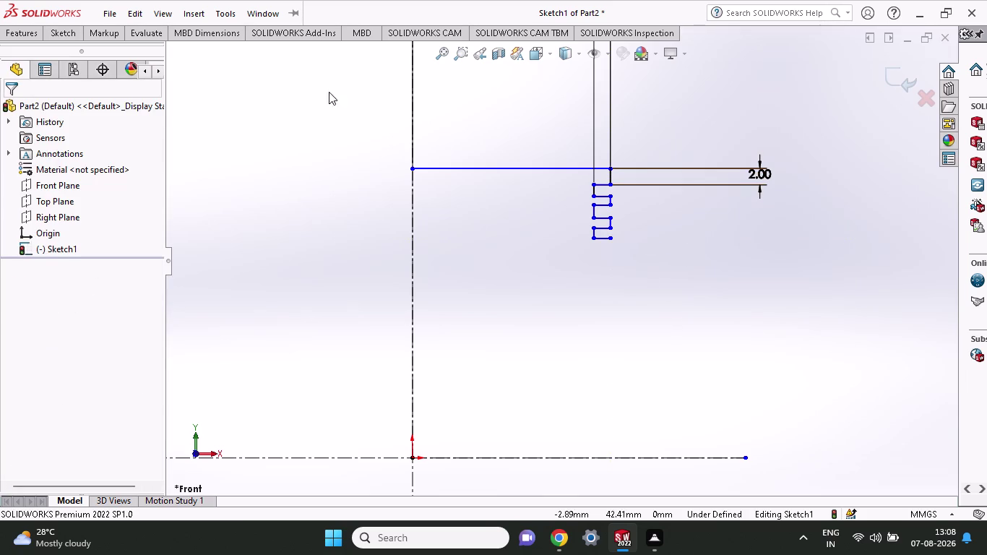
click(57, 30)
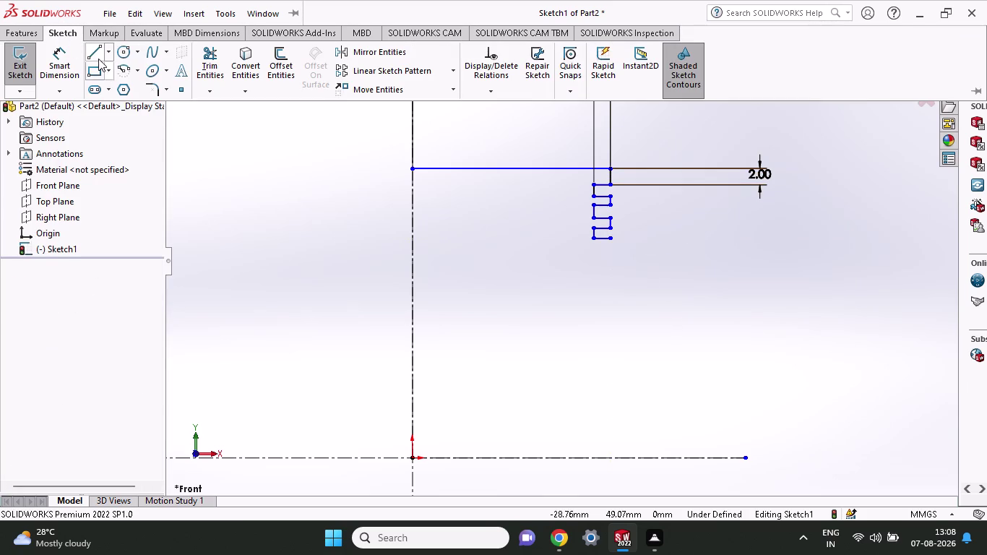
Add a vertical dimension spanning the zigzag's full height.
click(71, 61)
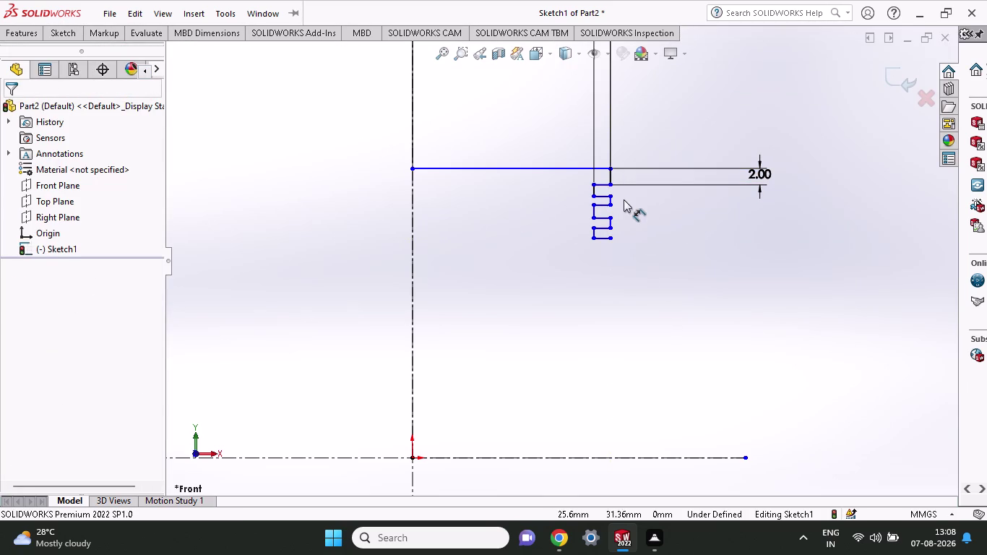
click(612, 188)
click(608, 236)
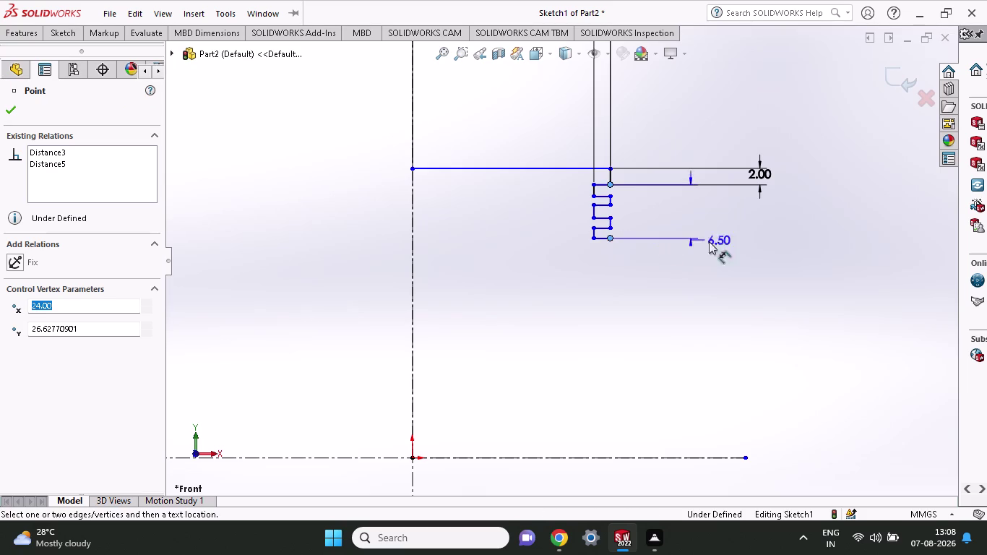
click(785, 245)
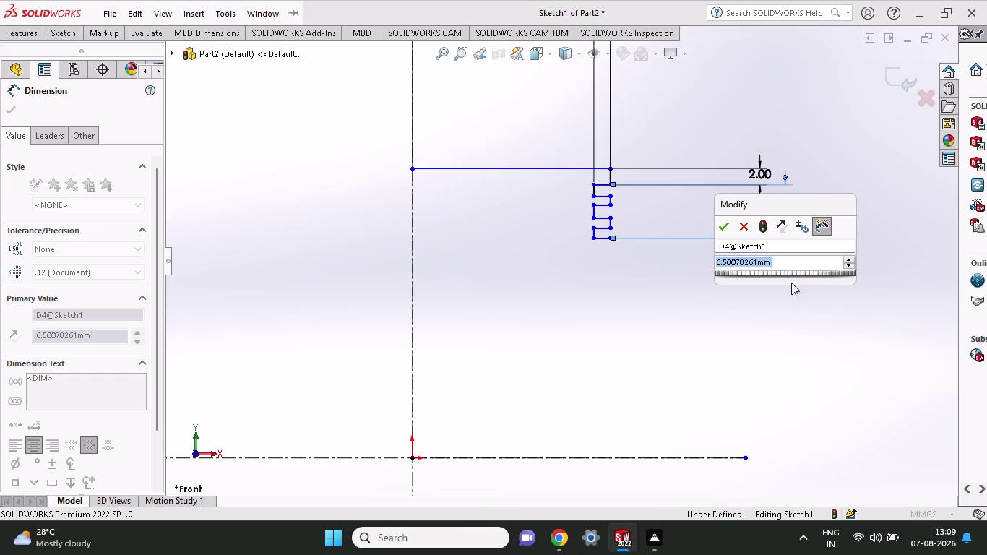
Set the height to 1.5+1.5+1.5+1.5+15, giving 21 mm.
key(1)
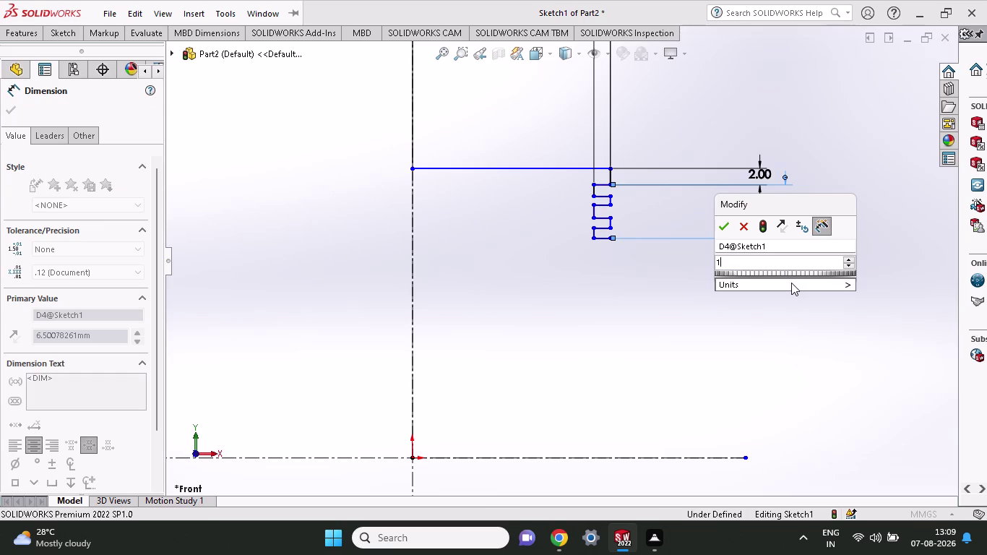
text(.5)
text(+1.5)
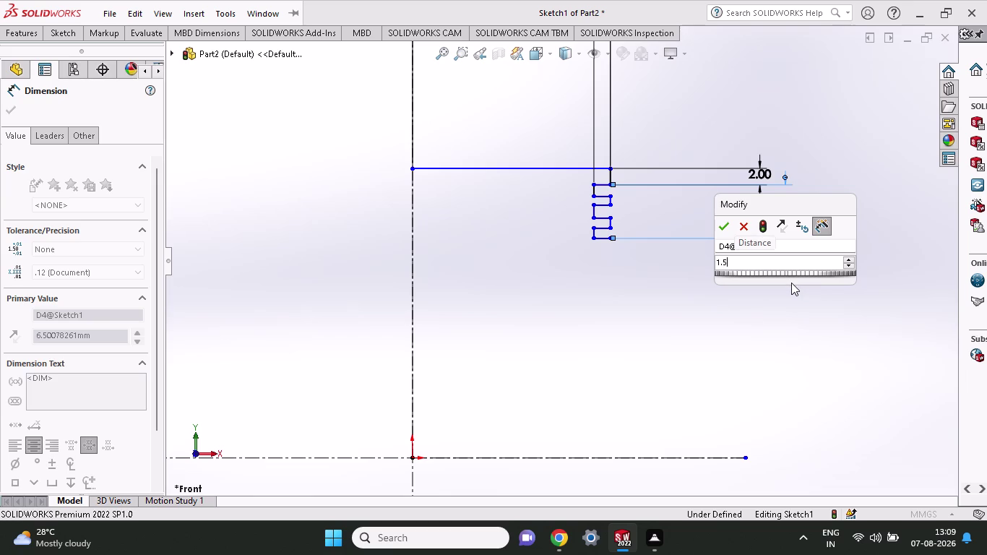
text(+1)
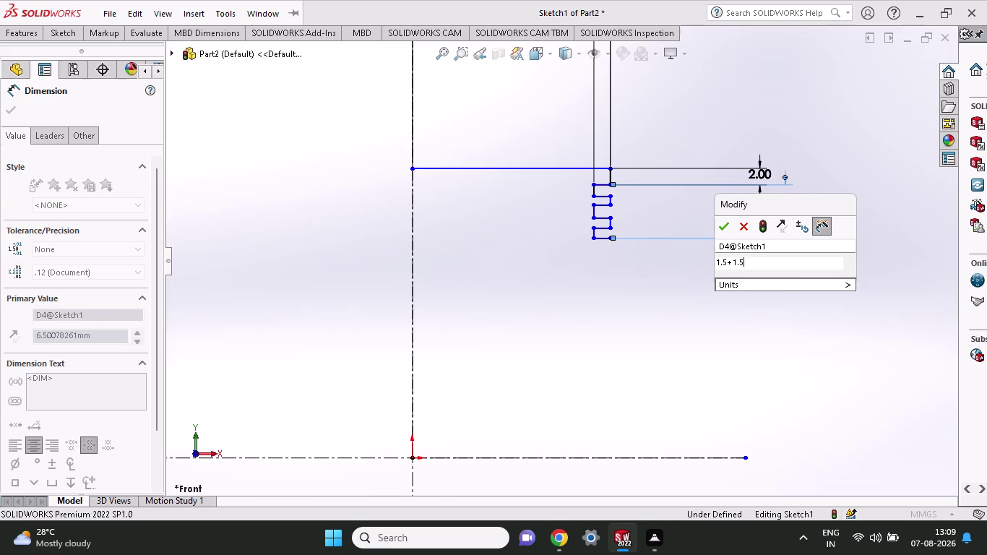
text(.5)
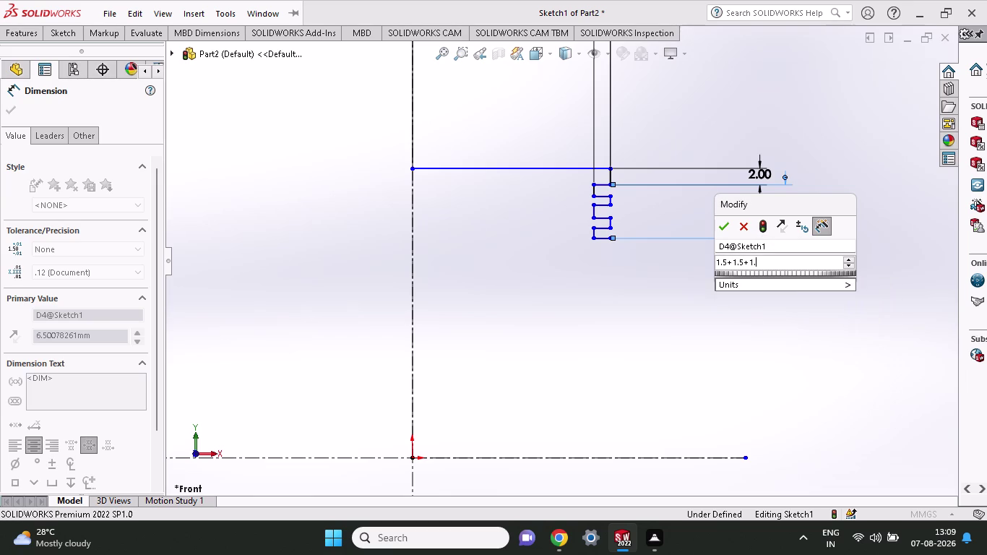
text(1.)
key(BackSpace)
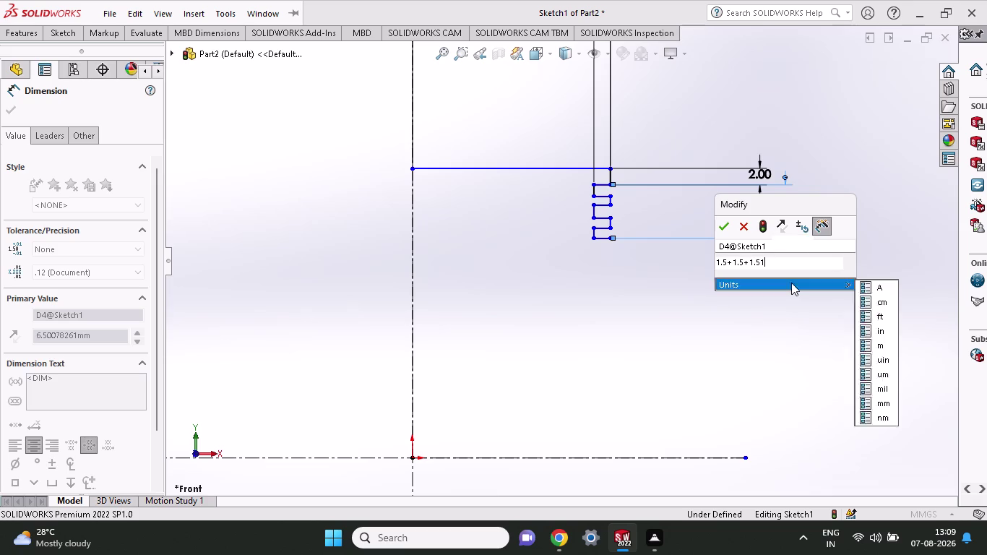
key(BackSpace)
text(+1)
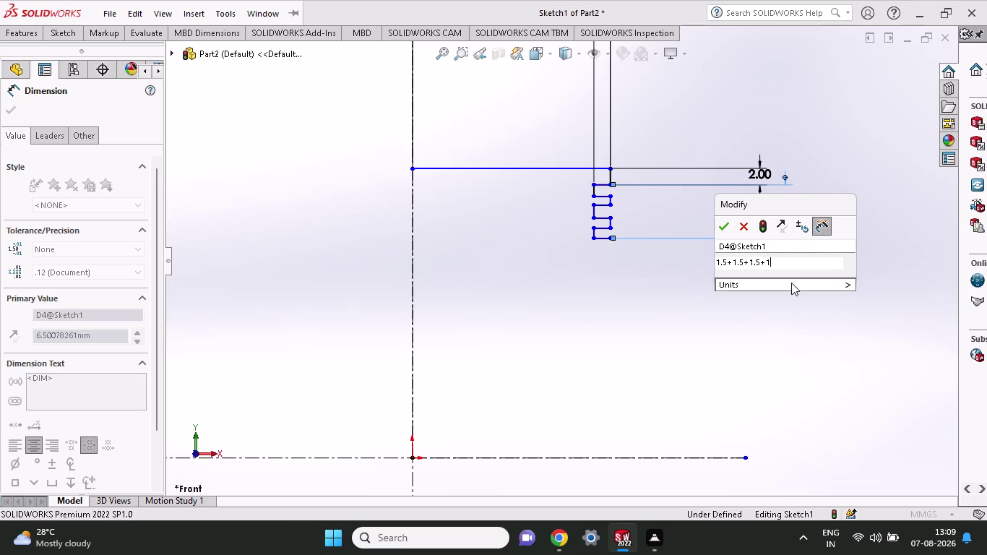
text(.5+)
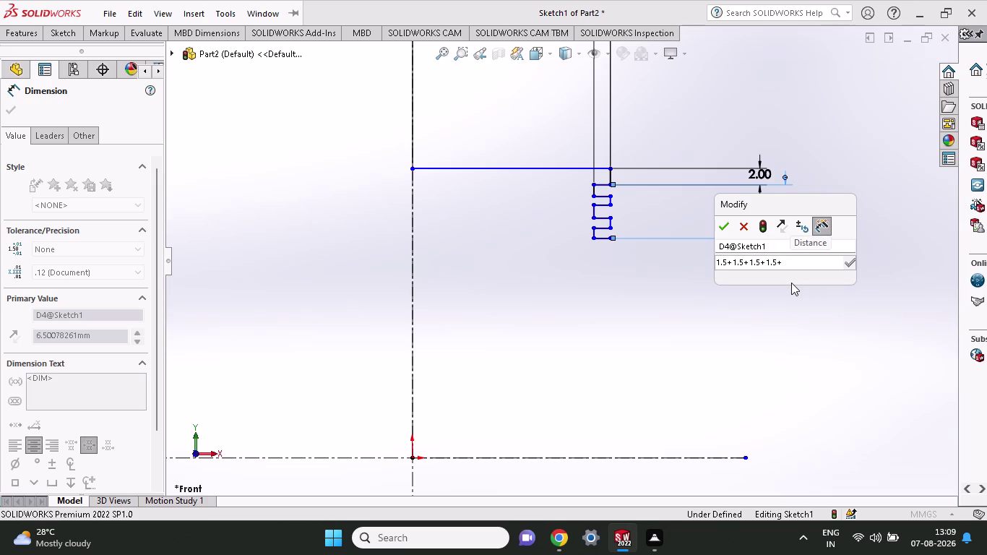
key(1)
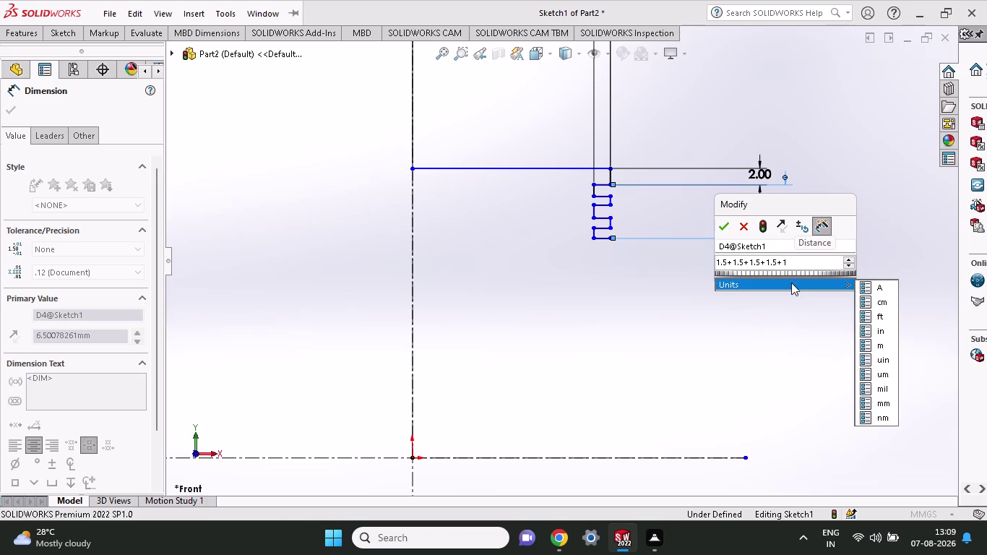
key(5)
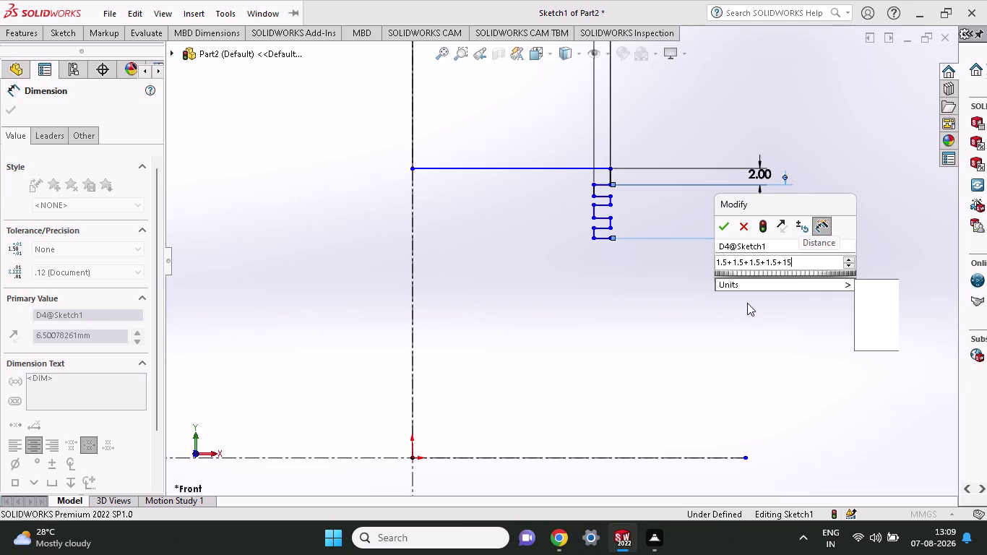
click(725, 225)
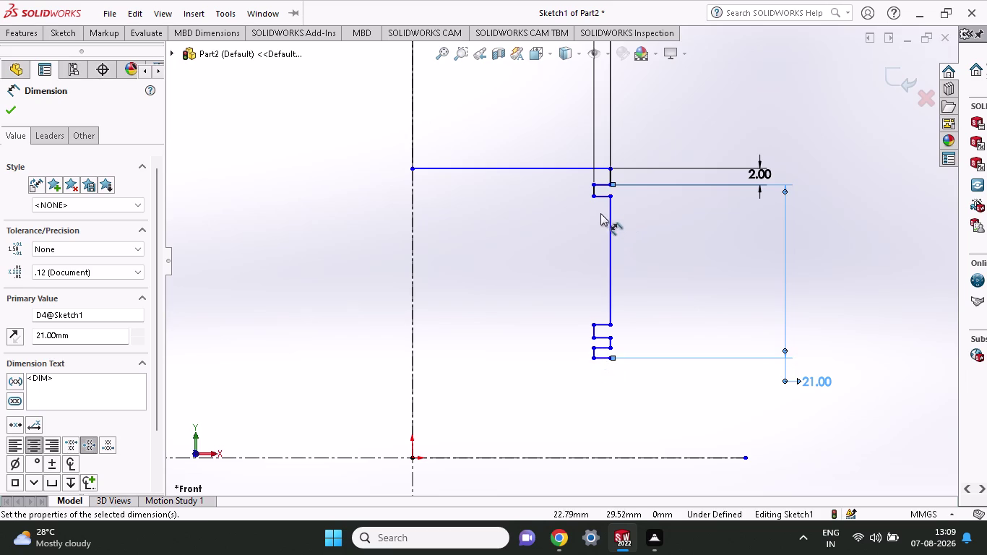
click(592, 193)
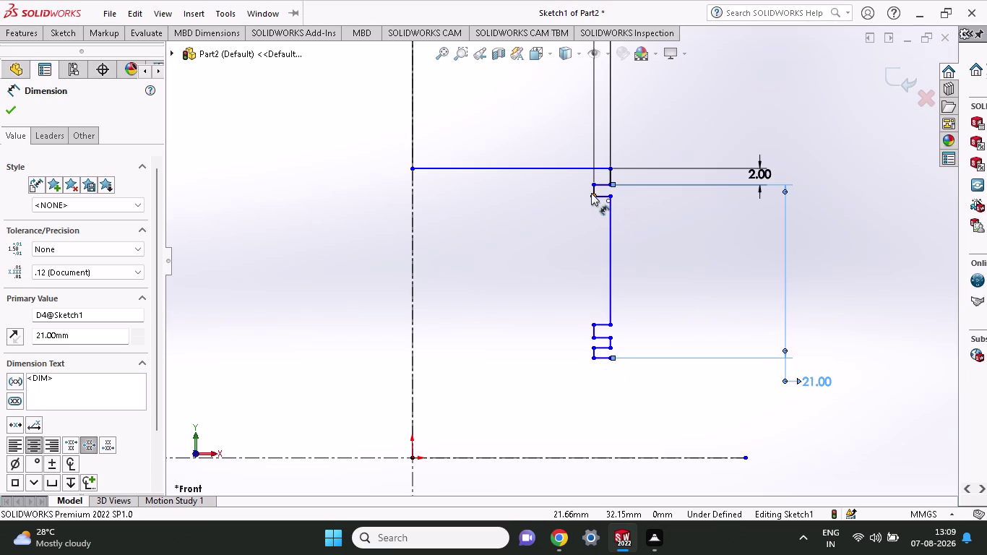
Dimension the top two zigzag step spacings to 1.5 mm each.
click(591, 183)
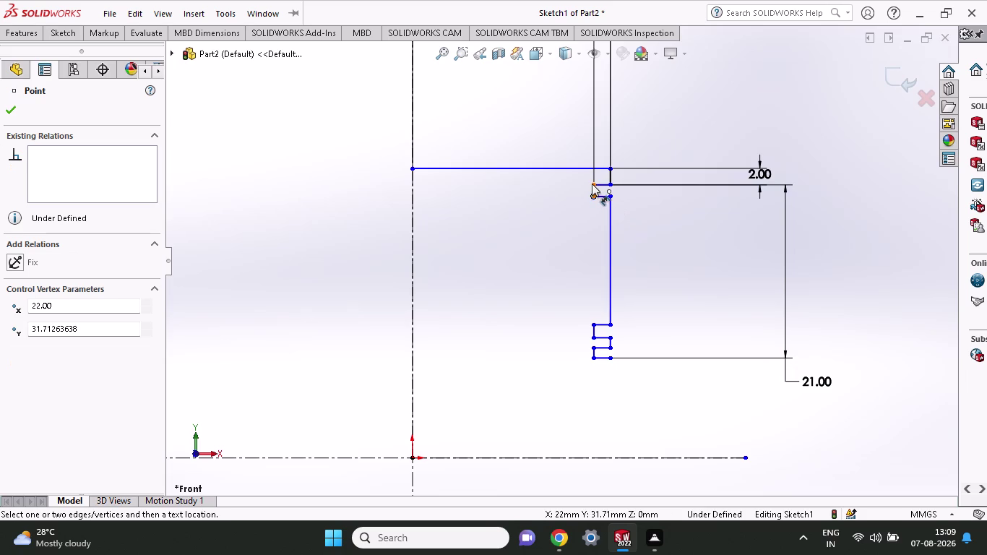
click(870, 202)
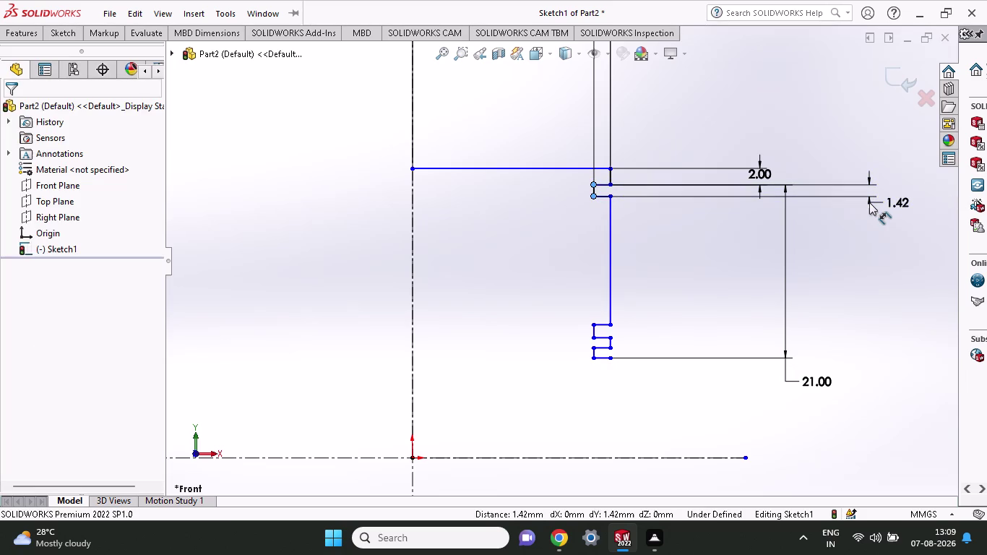
text(1)
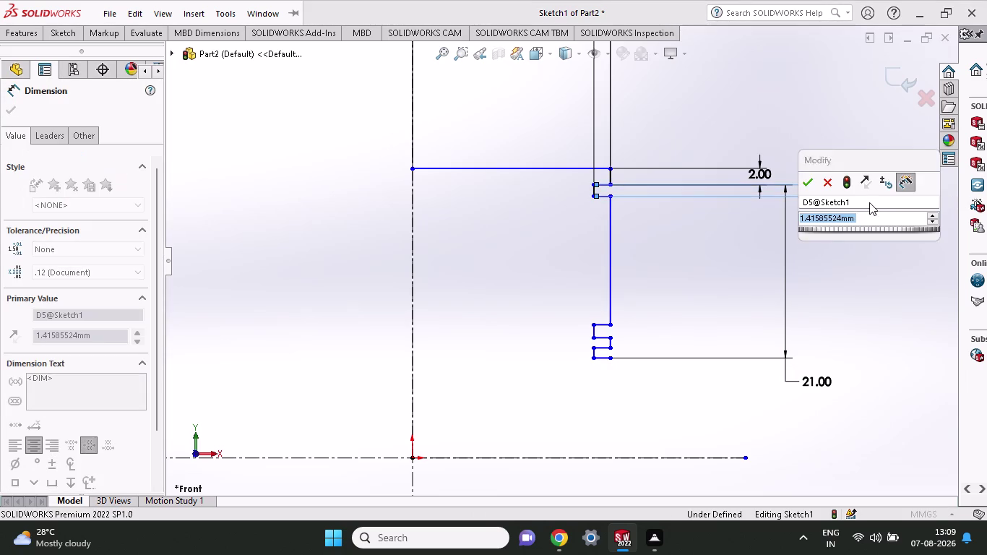
text(.5)
key(Return)
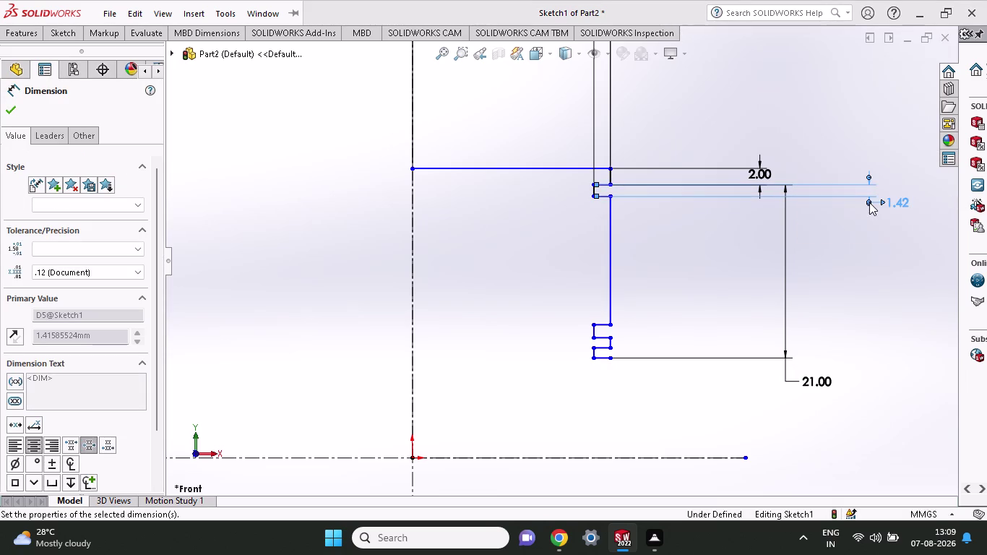
click(610, 326)
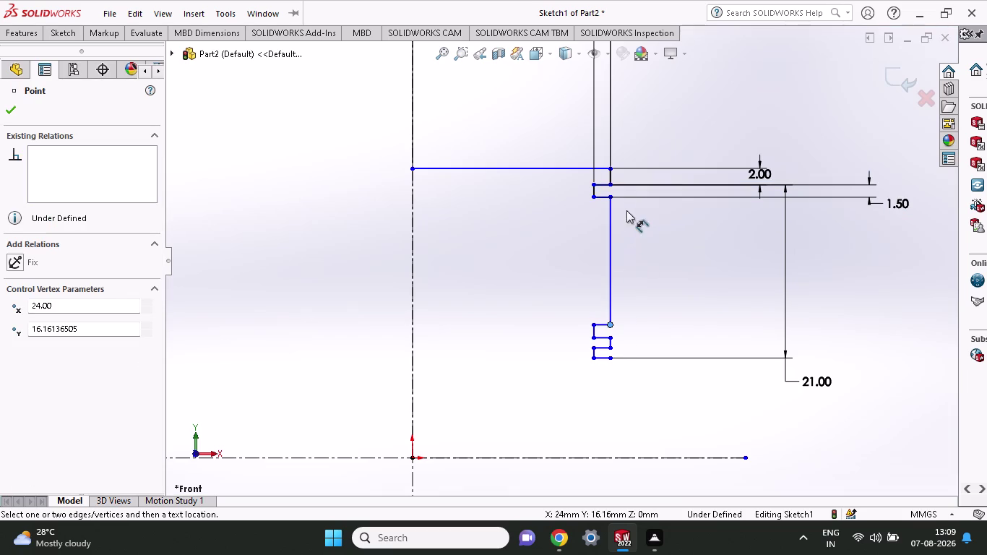
click(608, 195)
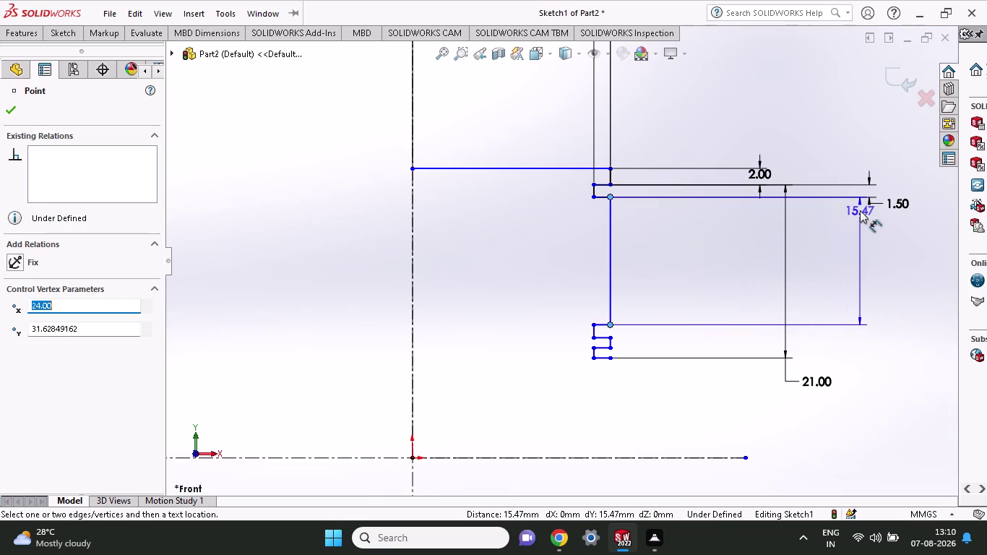
click(860, 210)
text(.5)
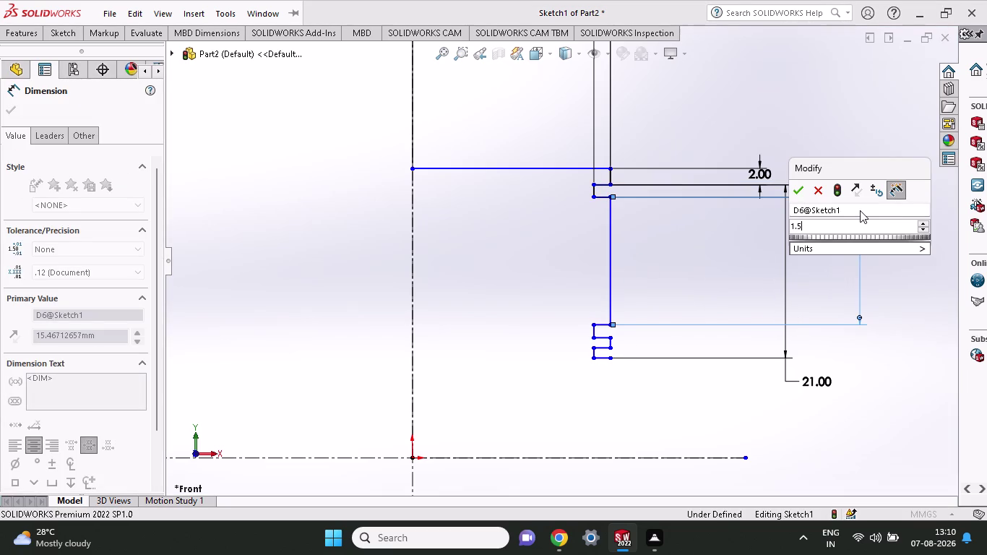
key(Return)
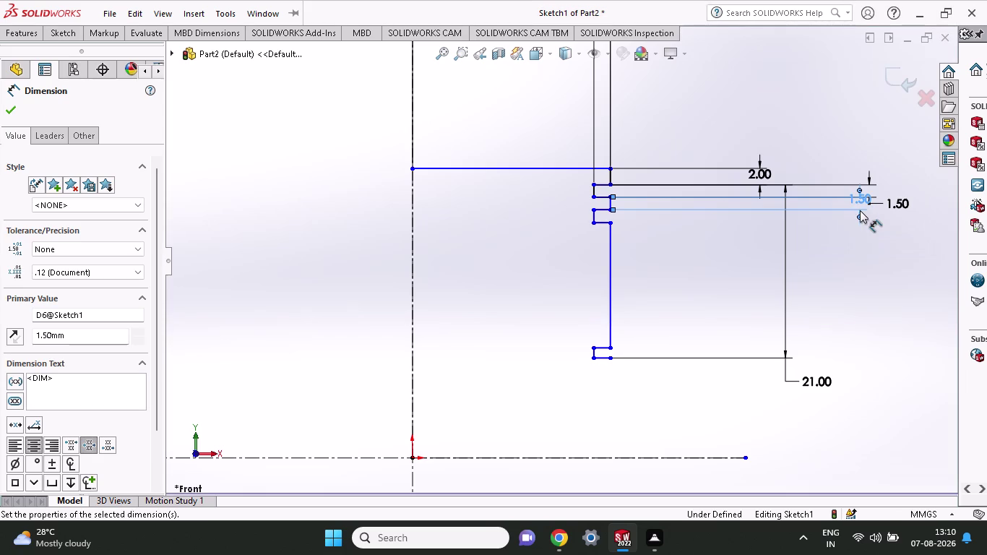
Dimension a third step spacing to 1.5 mm.
click(610, 224)
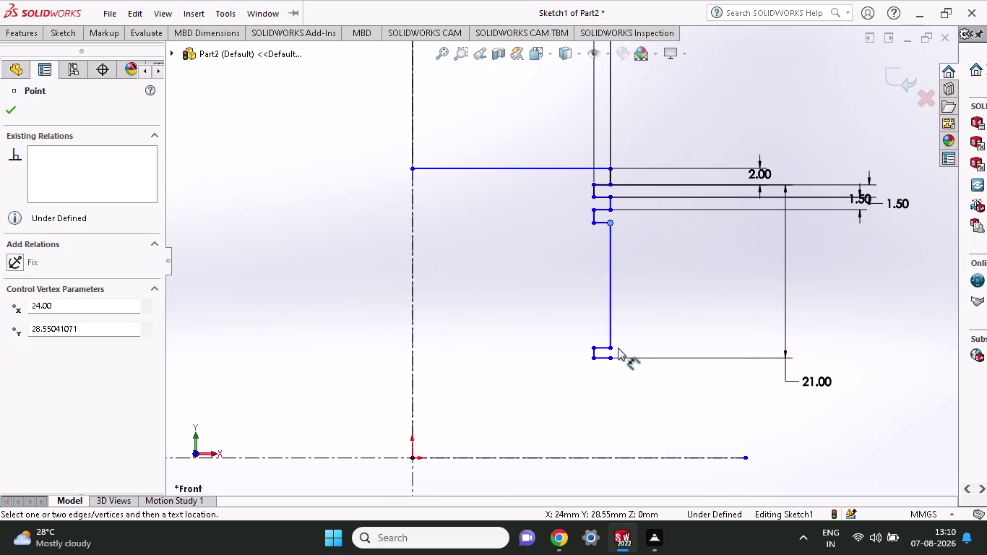
click(607, 346)
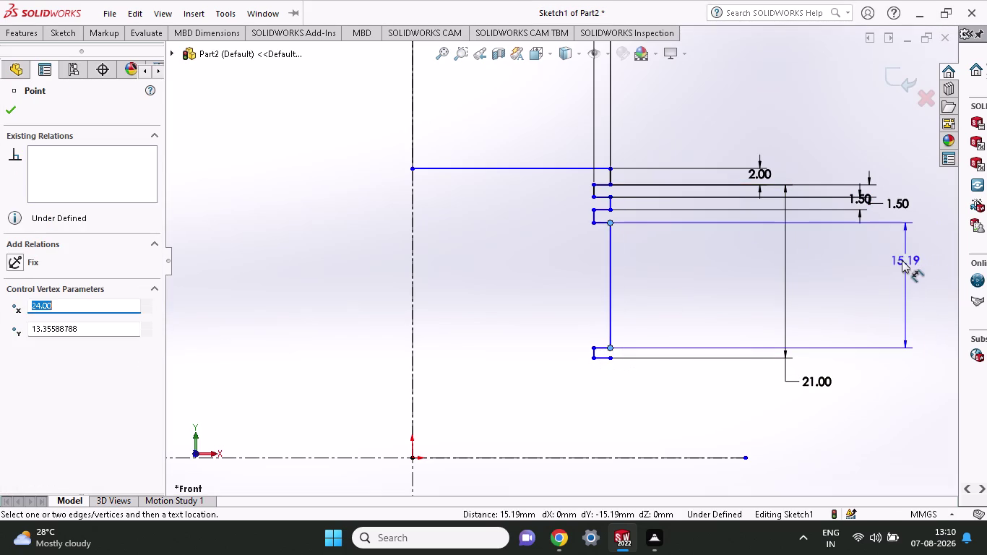
click(894, 260)
text(1.)
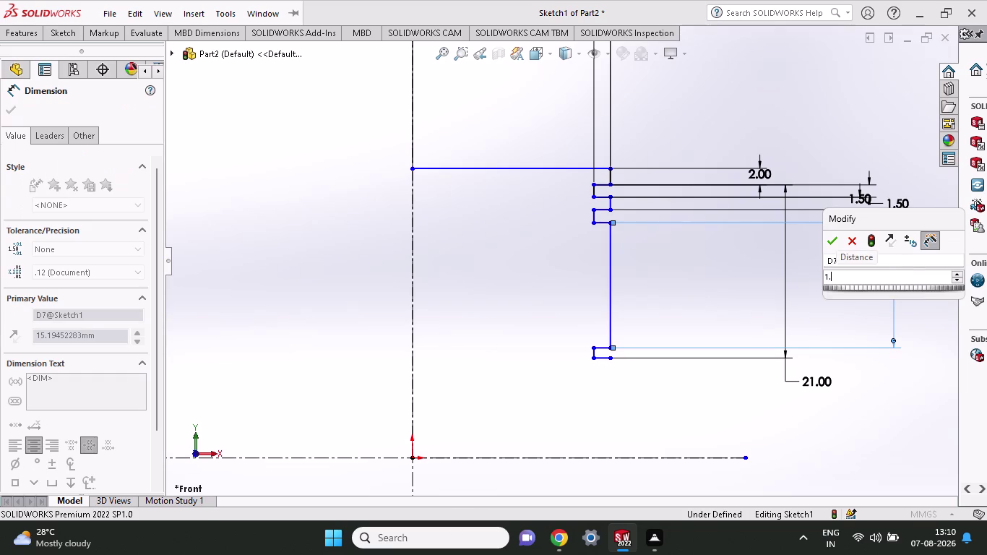
text(5)
key(Return)
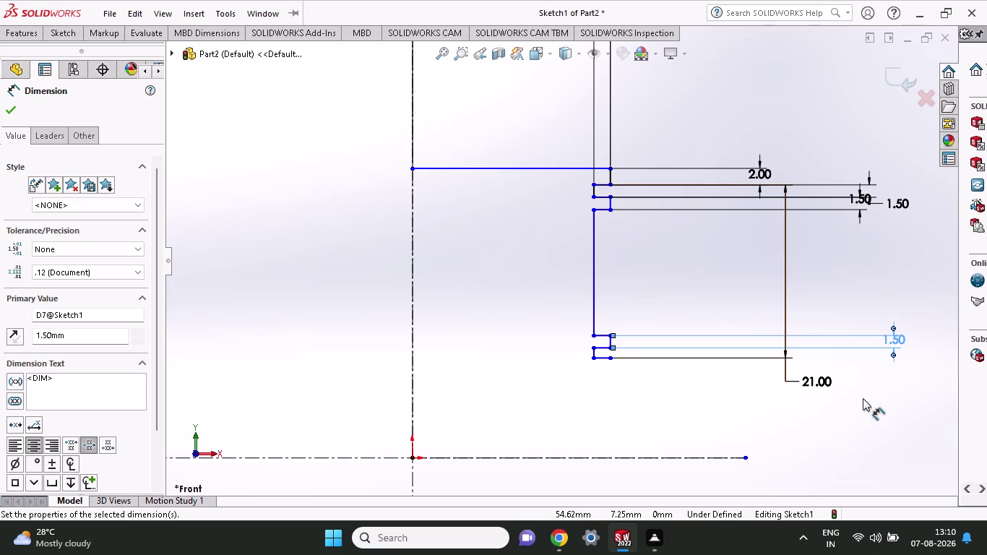
double_click(825, 379)
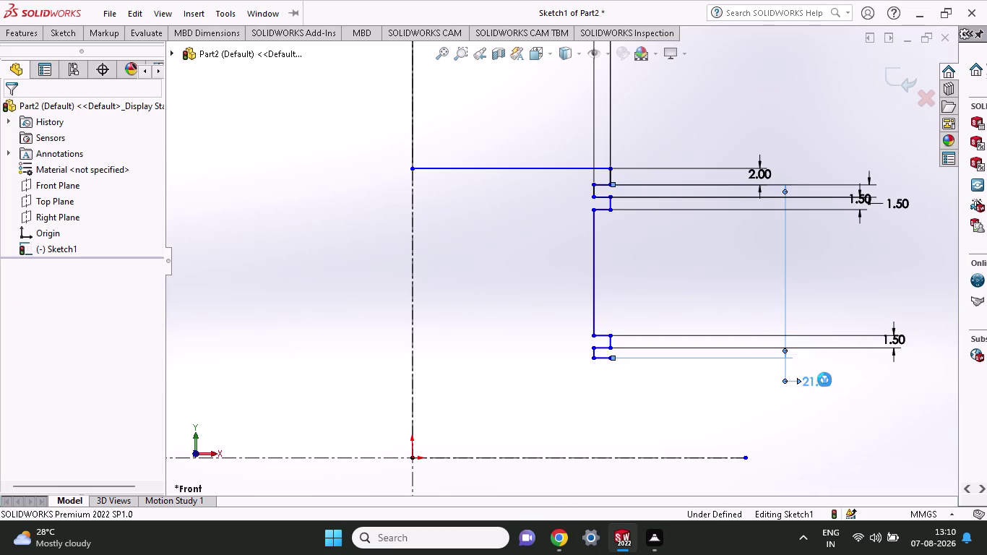
Dismiss the value edit and delete the 21 mm dimension.
click(778, 366)
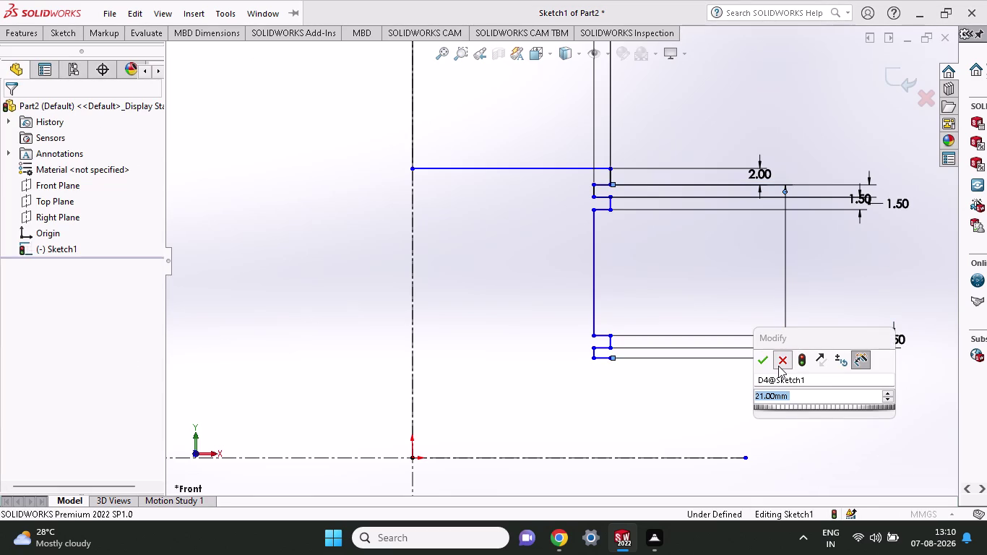
click(779, 366)
click(780, 357)
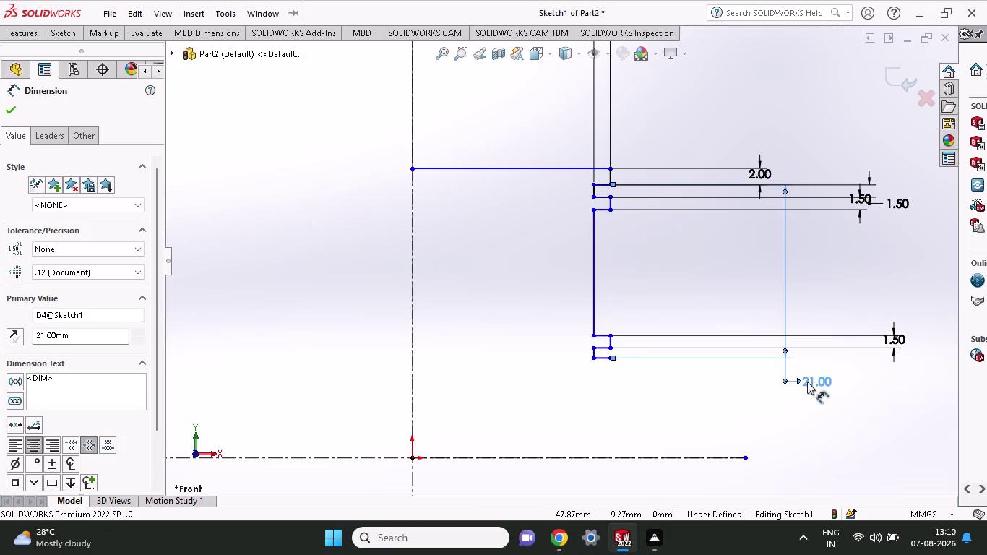
key(Delete)
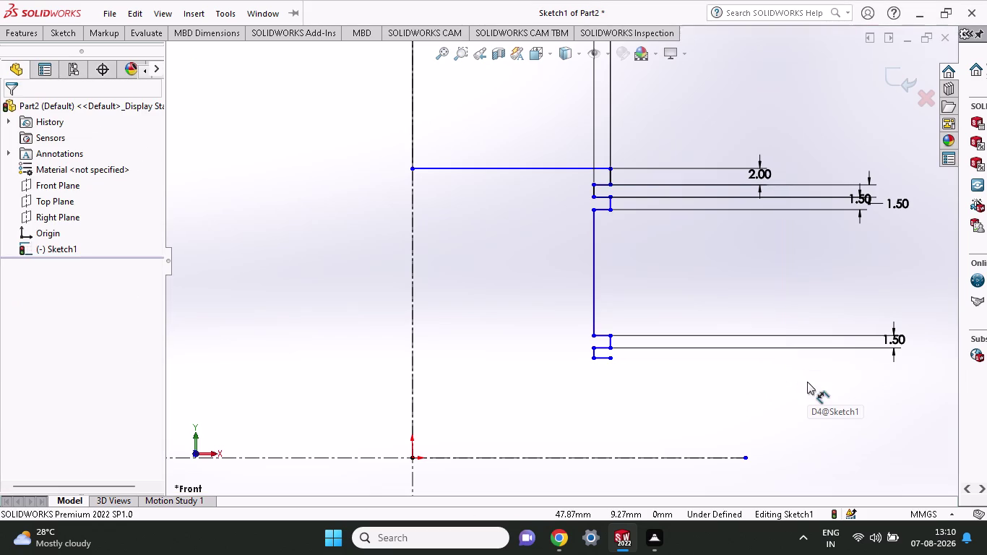
Dimension the long middle drop to 1.5 mm.
click(596, 332)
click(596, 213)
click(908, 228)
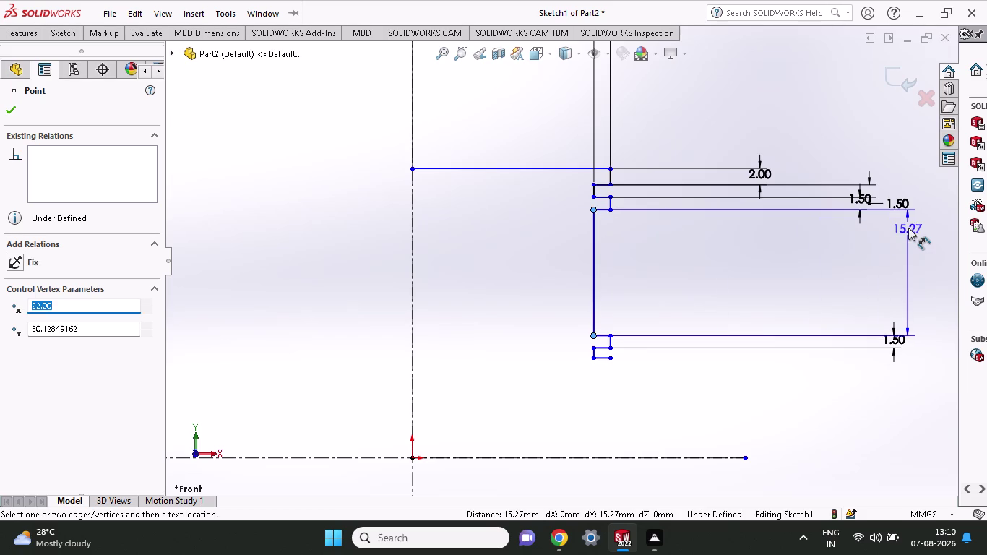
text(1.5)
key(Return)
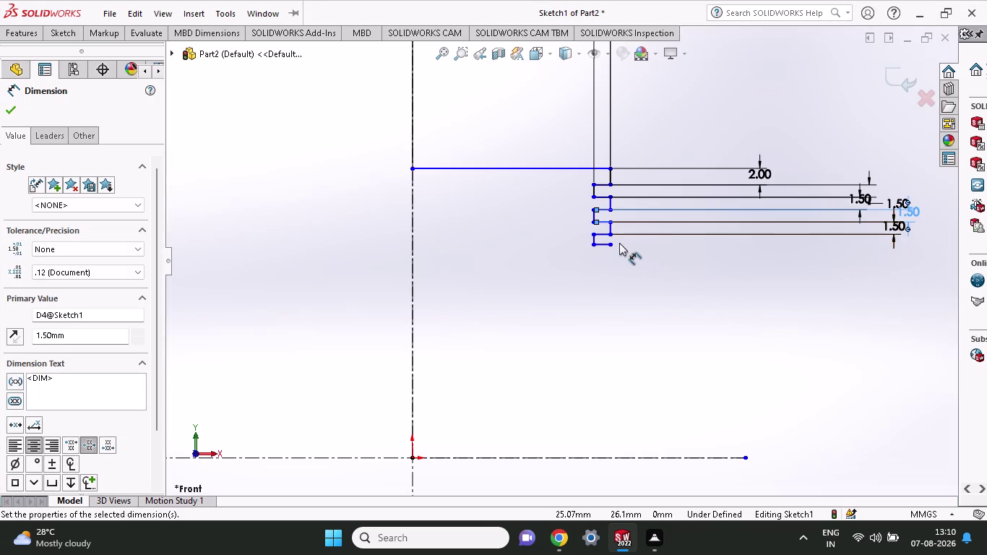
scroll(down, 3)
scroll(down, 3)
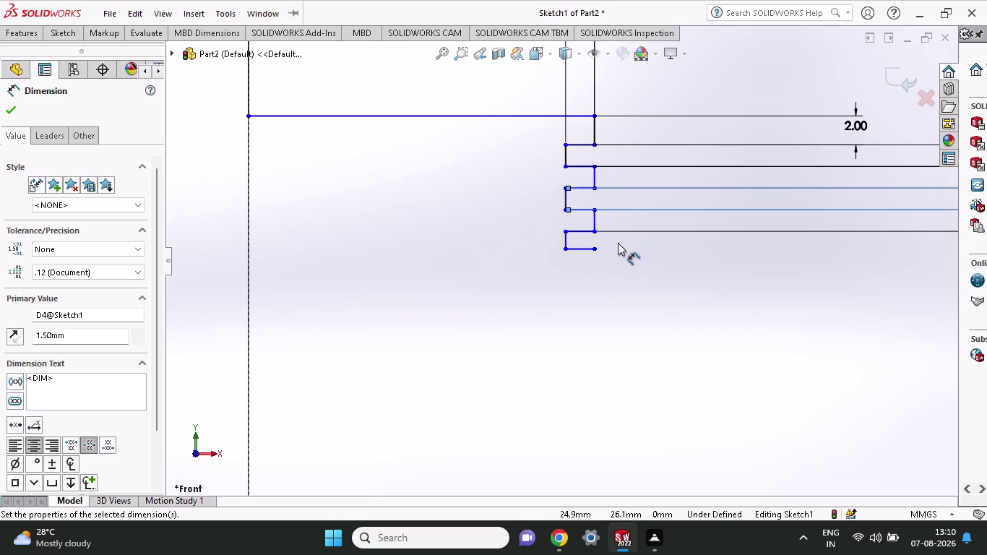
scroll(down, 3)
scroll(down, 3)
scroll(up, 3)
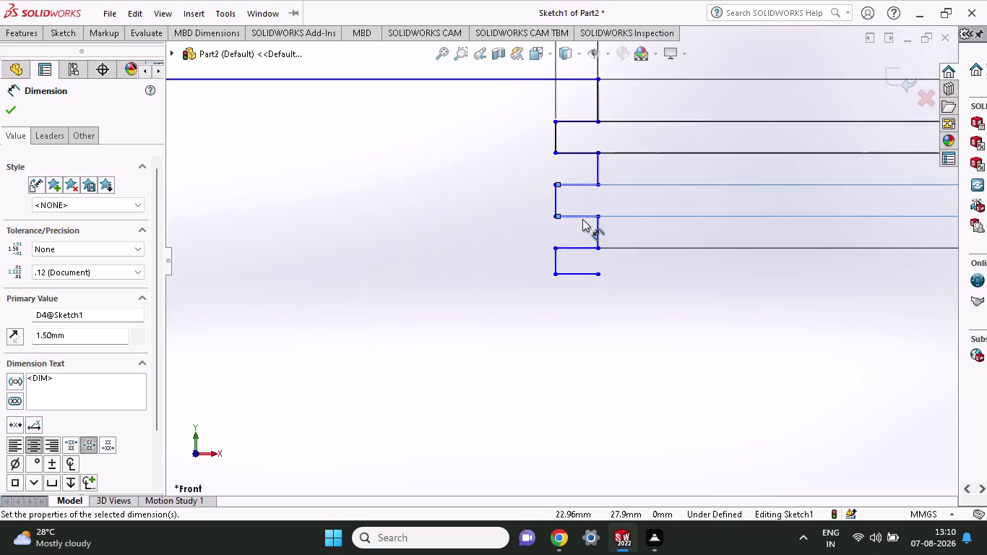
scroll(up, 3)
Dimension the lowest zigzag drop to 1.5 mm.
scroll(up, 3)
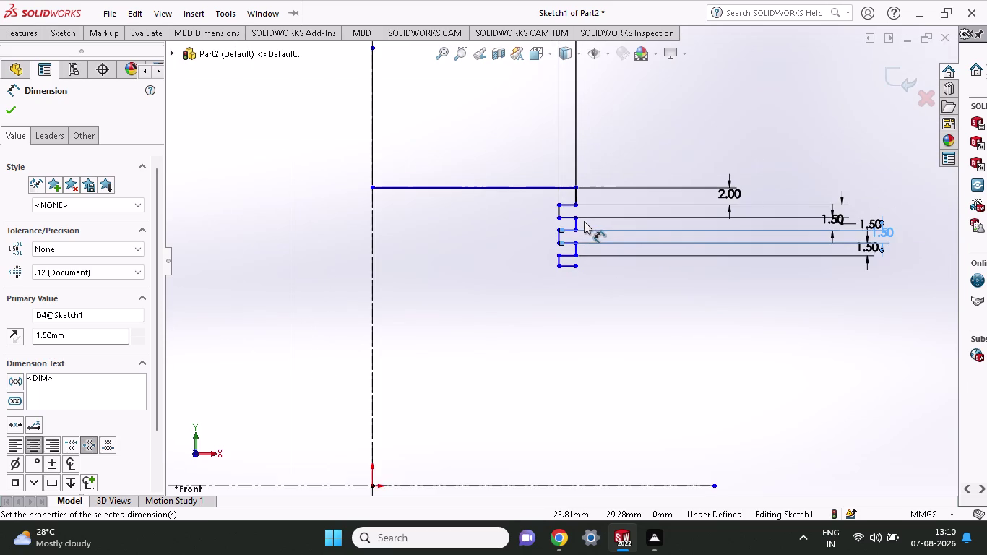
click(559, 269)
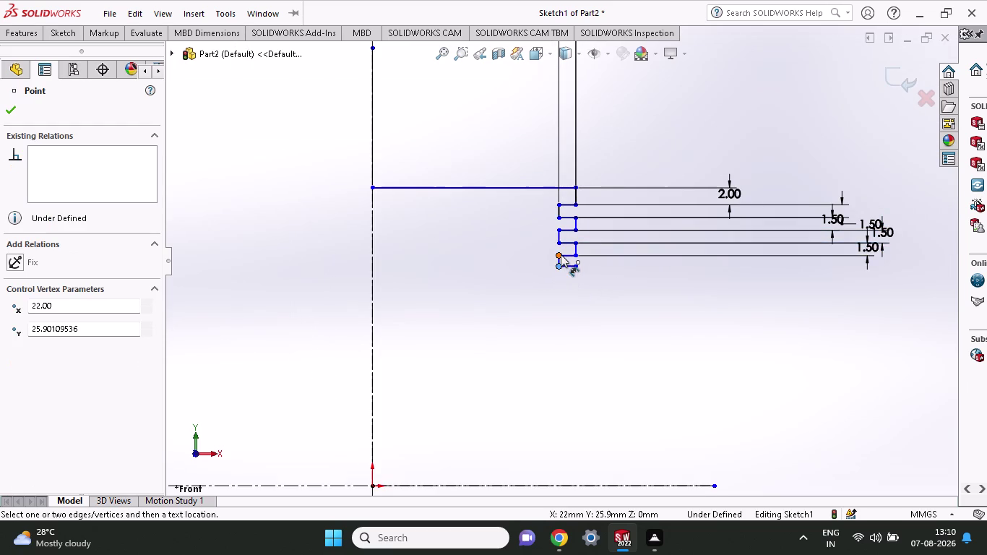
click(561, 254)
click(911, 282)
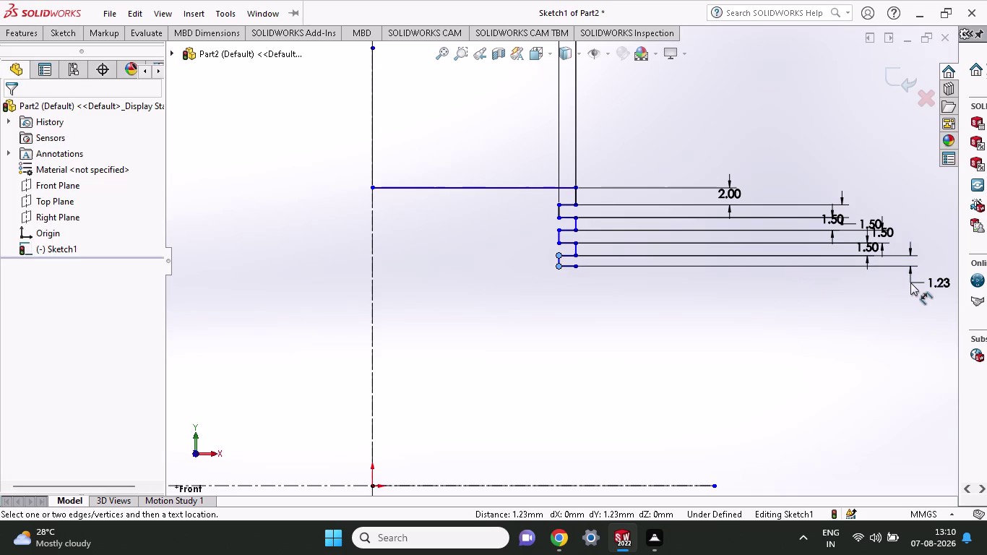
text(1.5)
key(Return)
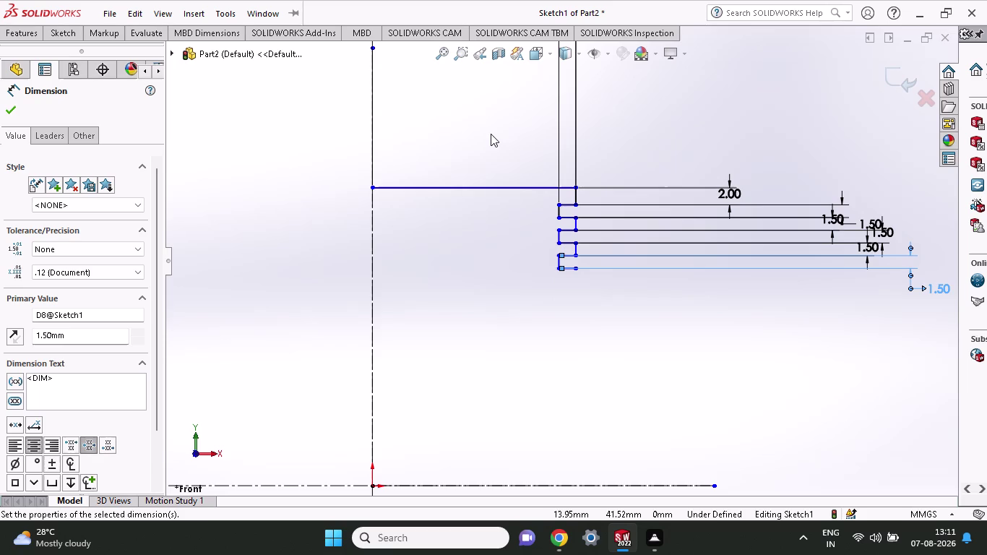
click(58, 29)
click(137, 69)
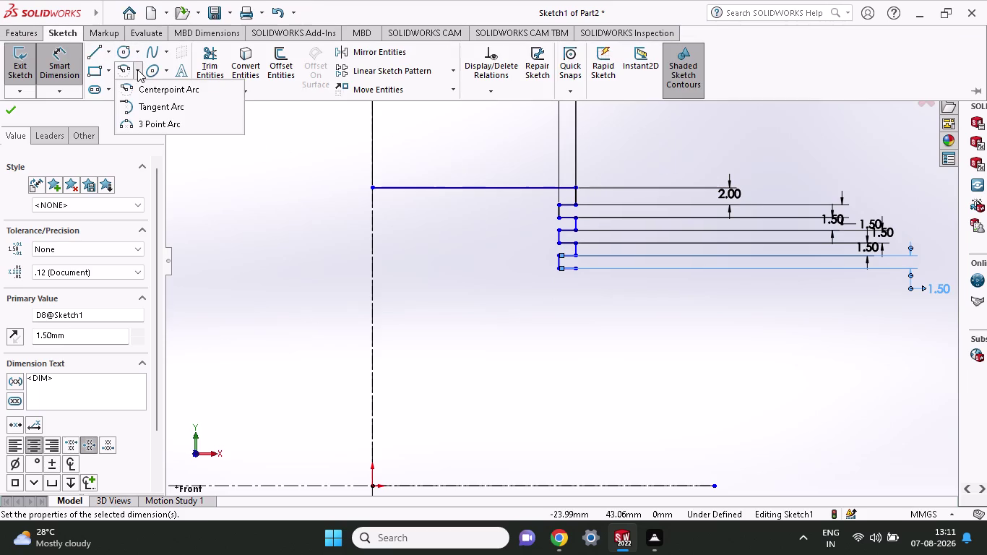
Attempt a three-point arc on the top line, undoing the oversized arc and cancelling a restart.
click(156, 119)
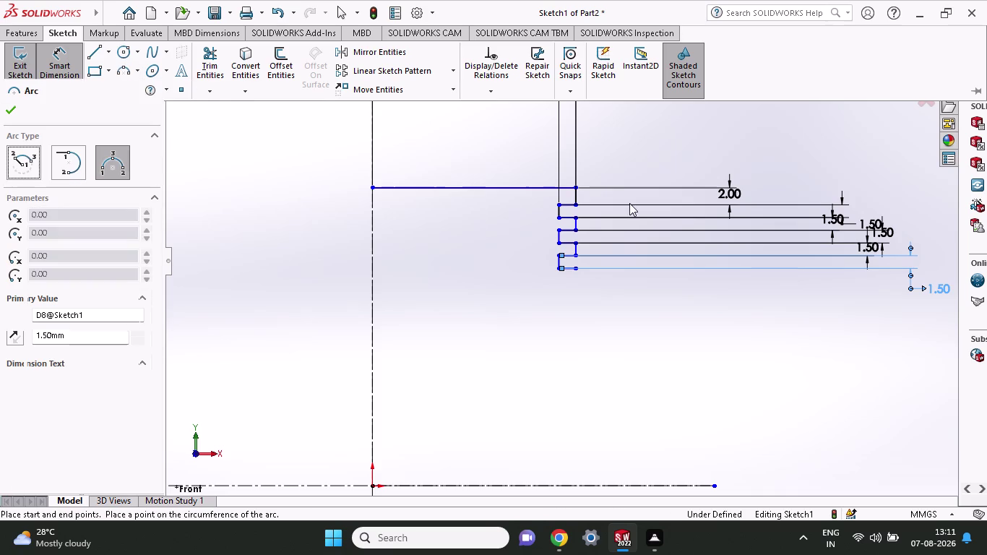
click(573, 188)
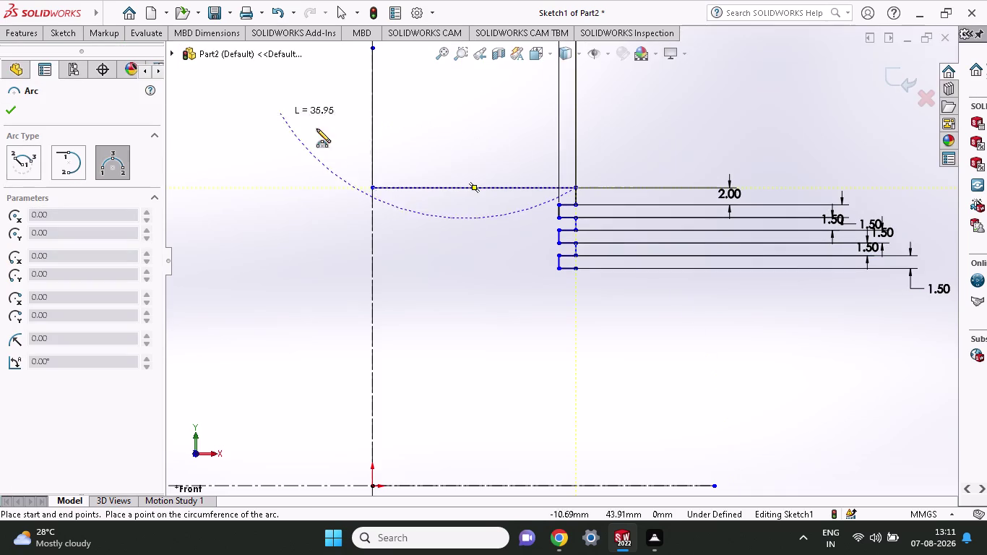
click(472, 187)
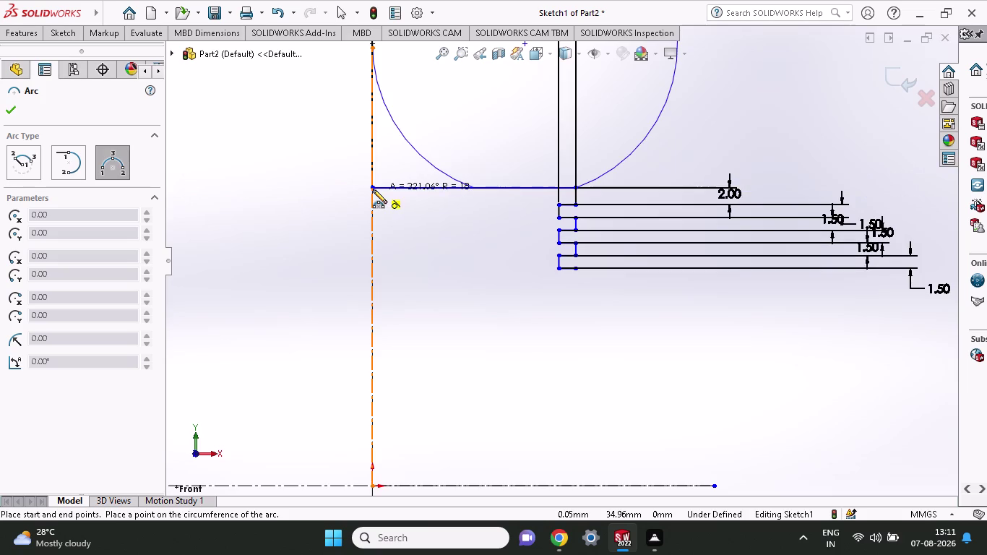
click(373, 189)
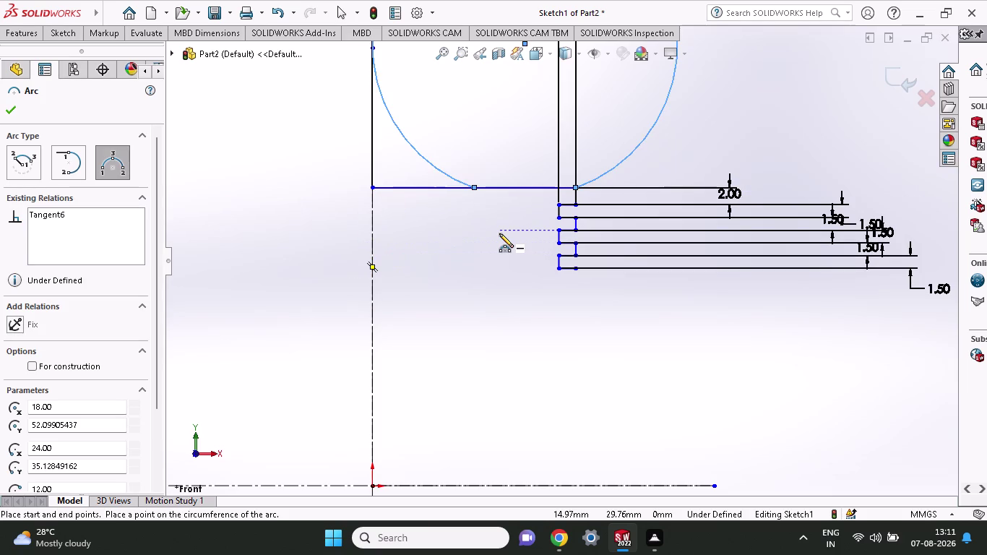
key(ctrl+z)
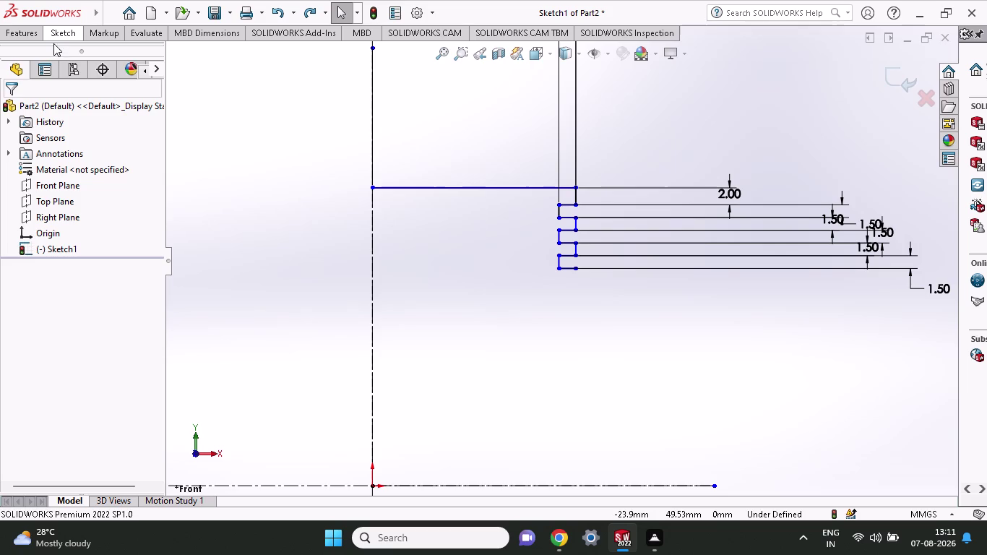
click(55, 37)
click(117, 68)
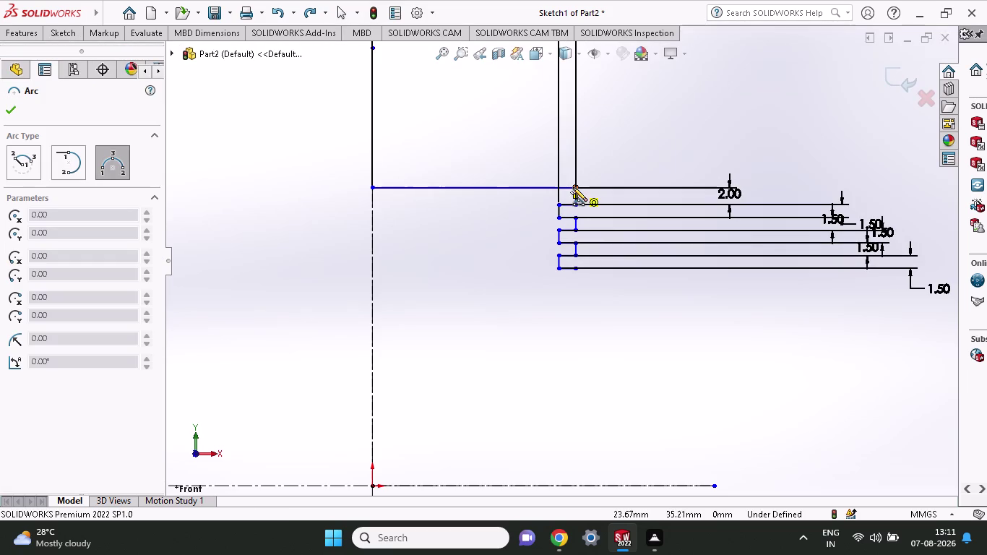
click(573, 187)
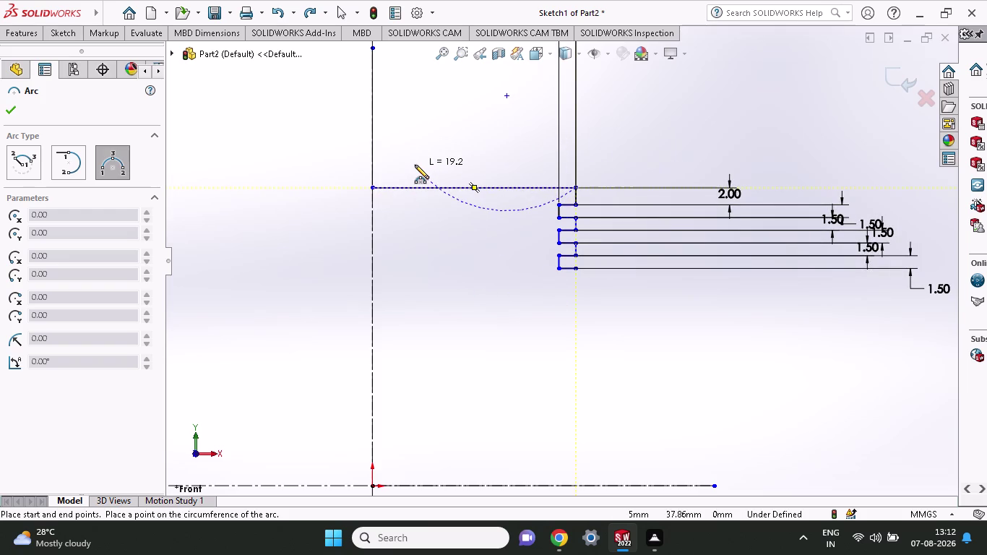
key(Escape)
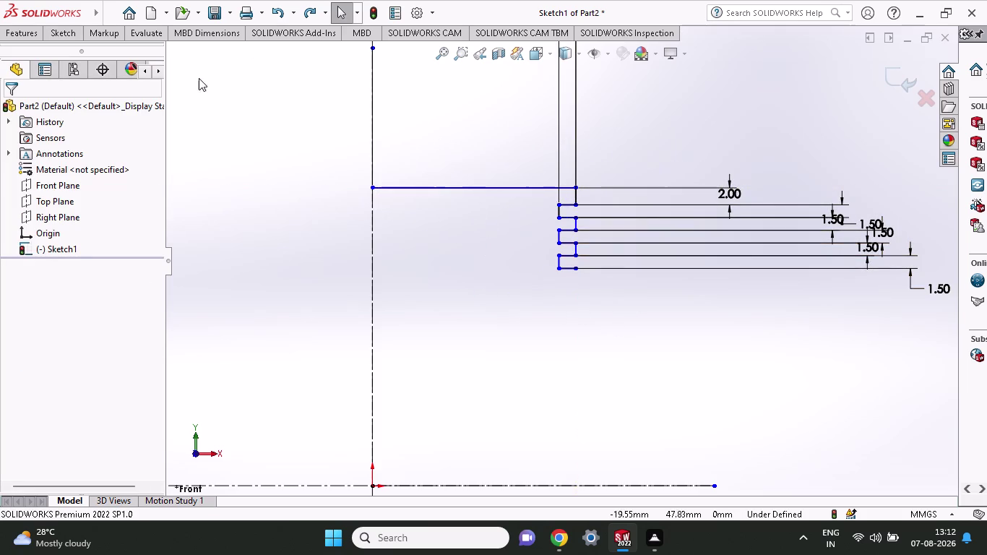
Draw a three-point arc bulging above the 24 mm top line and dimension it R16.97.
click(59, 39)
click(121, 75)
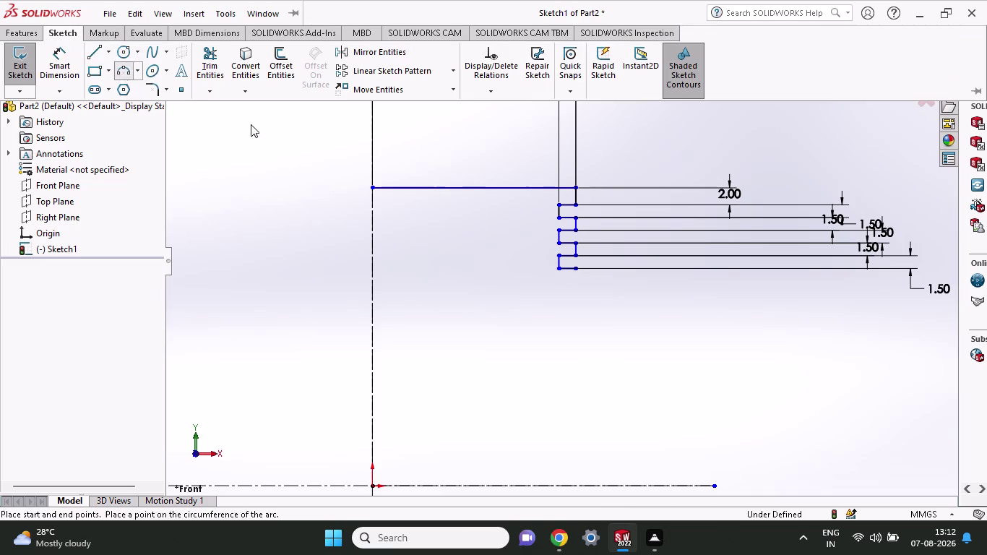
click(373, 187)
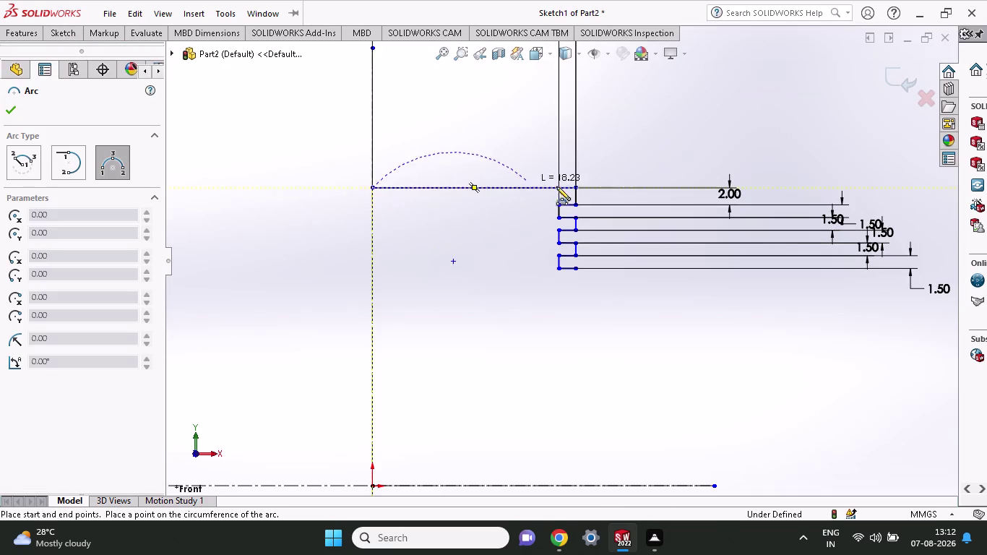
click(577, 188)
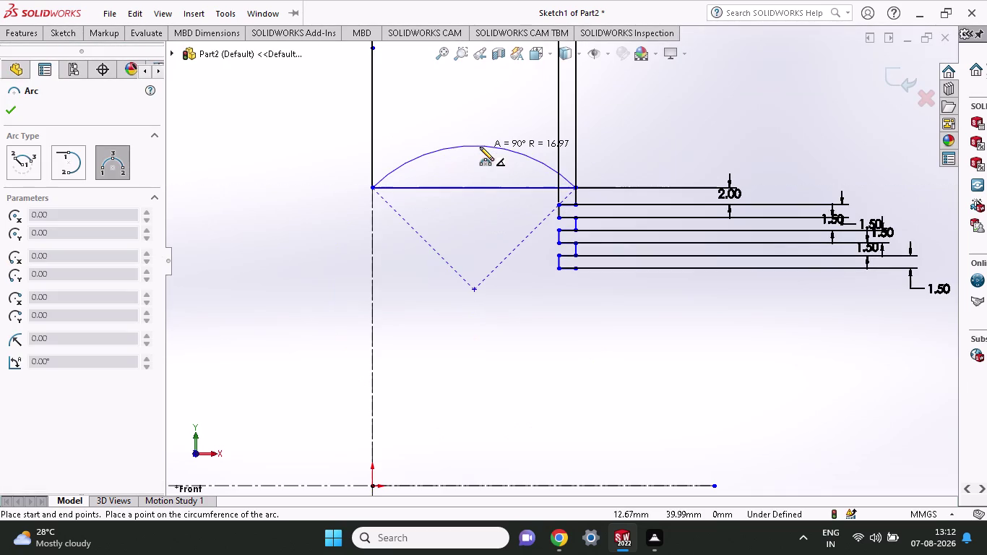
click(480, 146)
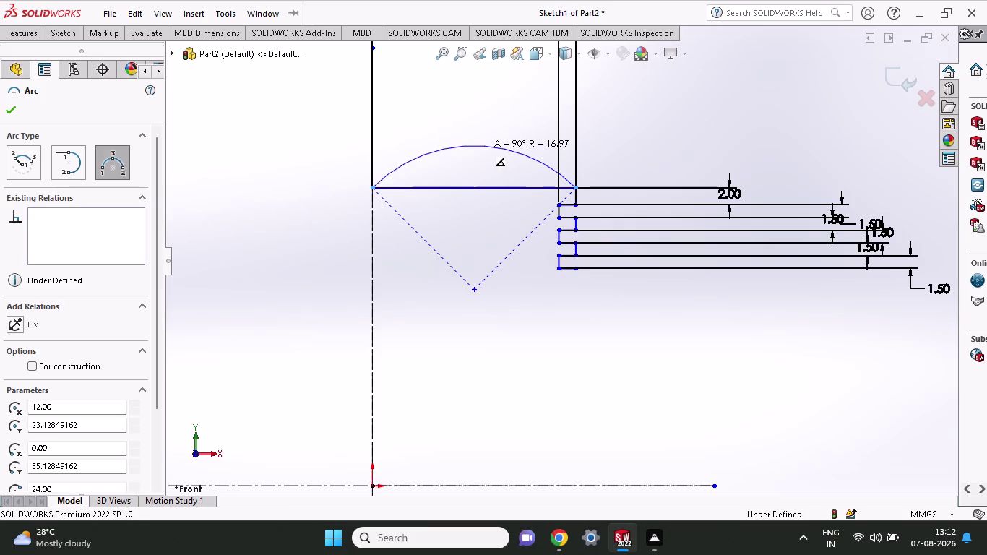
click(69, 31)
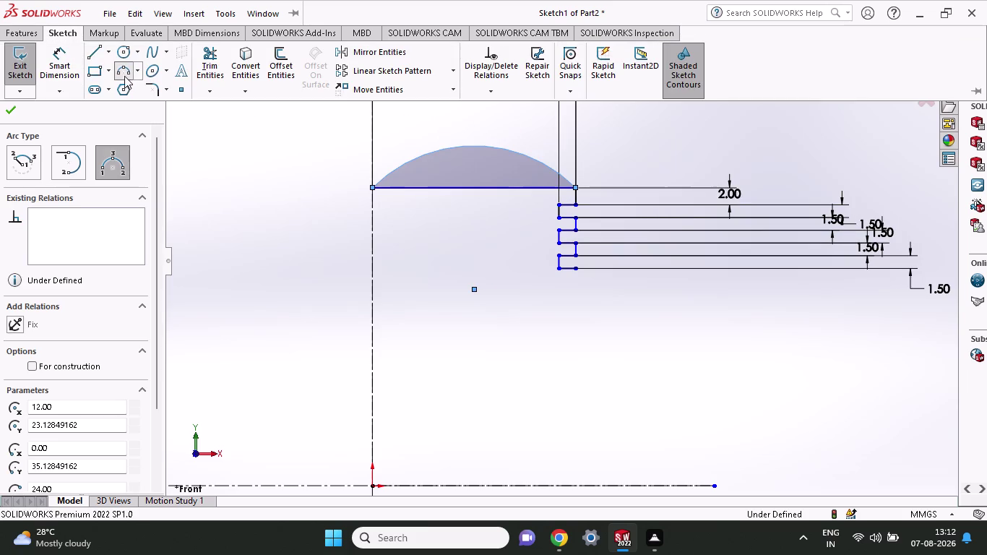
click(68, 72)
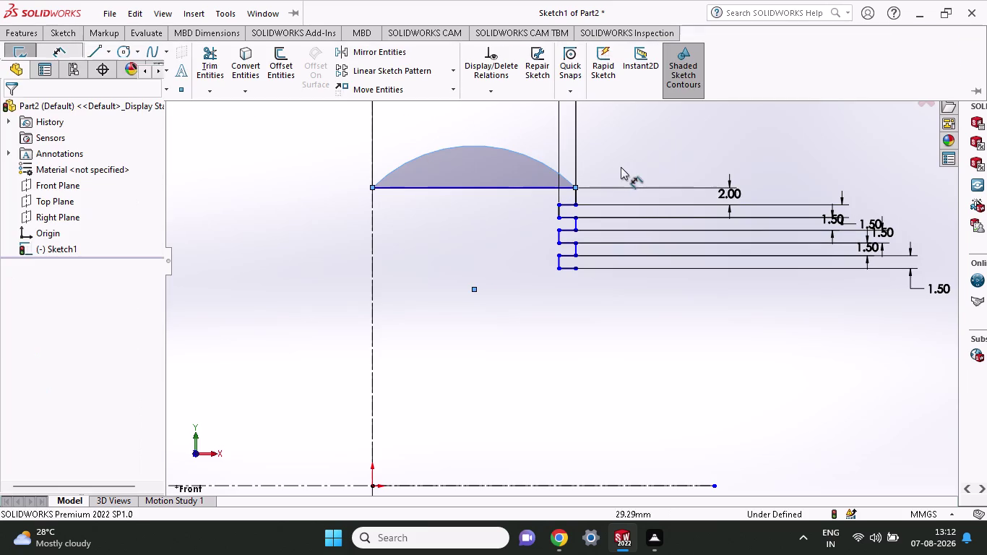
click(543, 163)
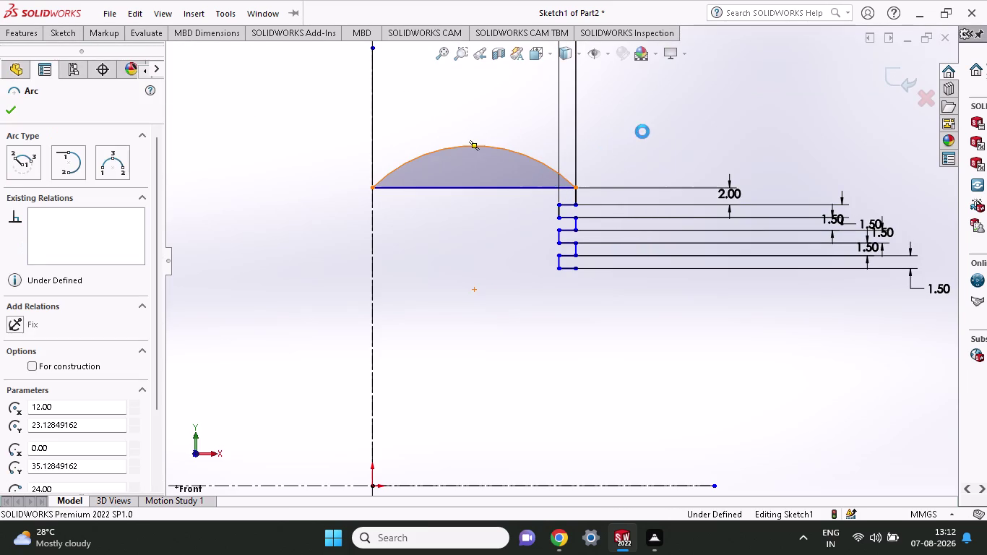
click(654, 125)
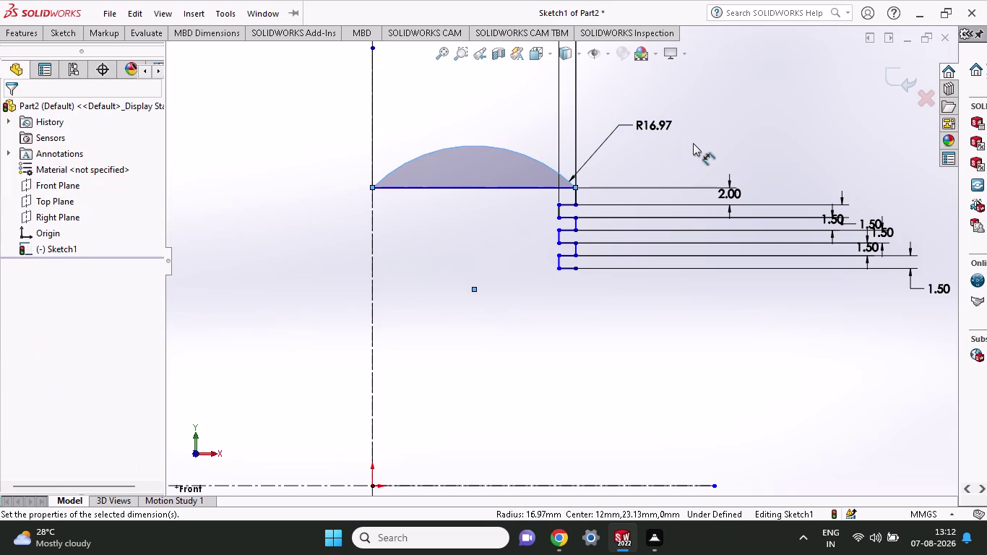
Change the top arc's radius from R16.97 to 14 mm and accept the dimension.
key(1)
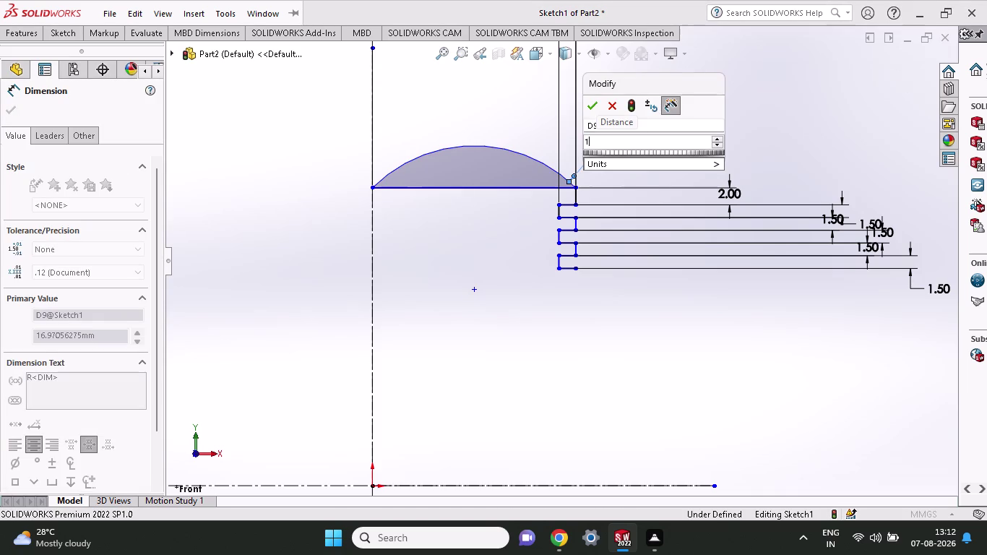
key(4)
key(Return)
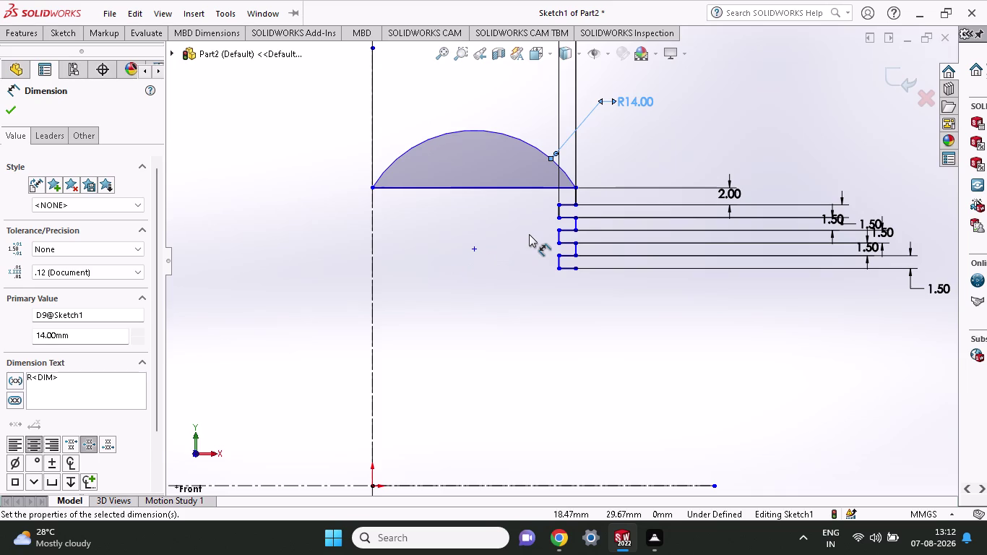
click(66, 33)
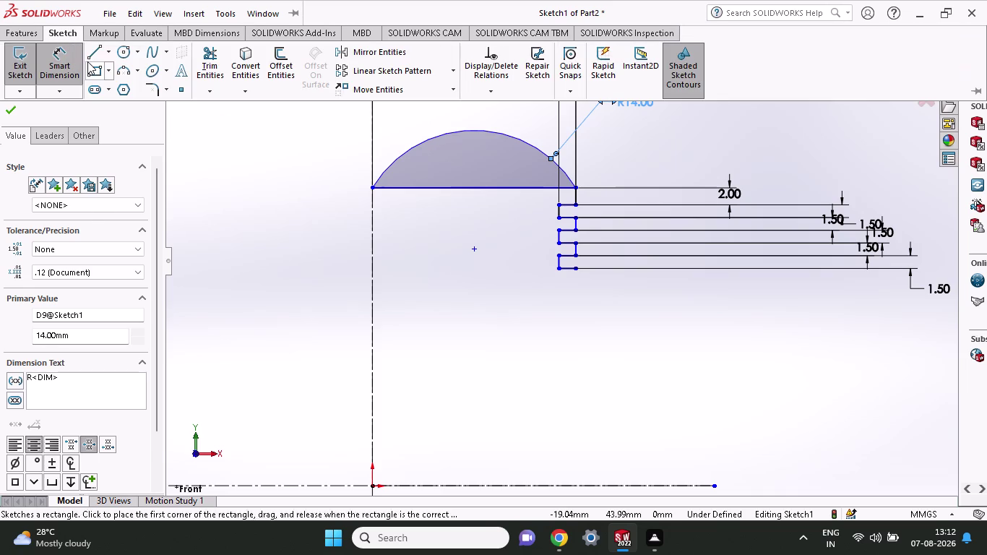
click(91, 56)
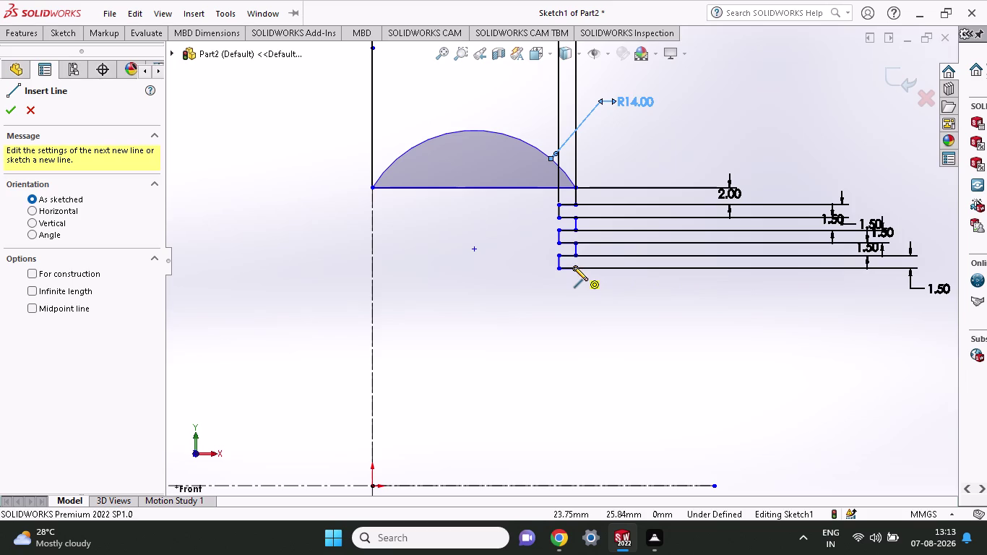
Draw a vertical line extending down from the lowest step corner.
click(574, 267)
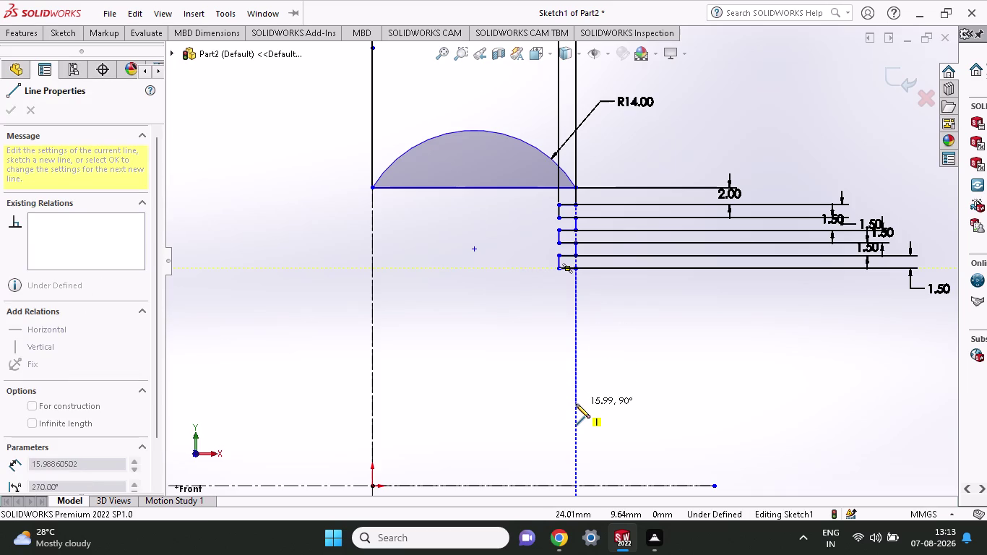
click(576, 404)
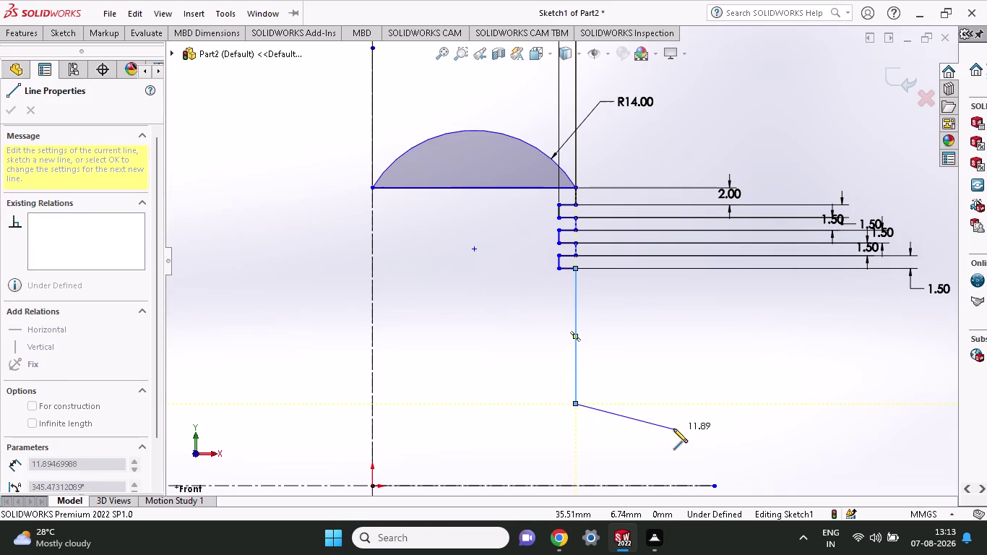
key(Escape)
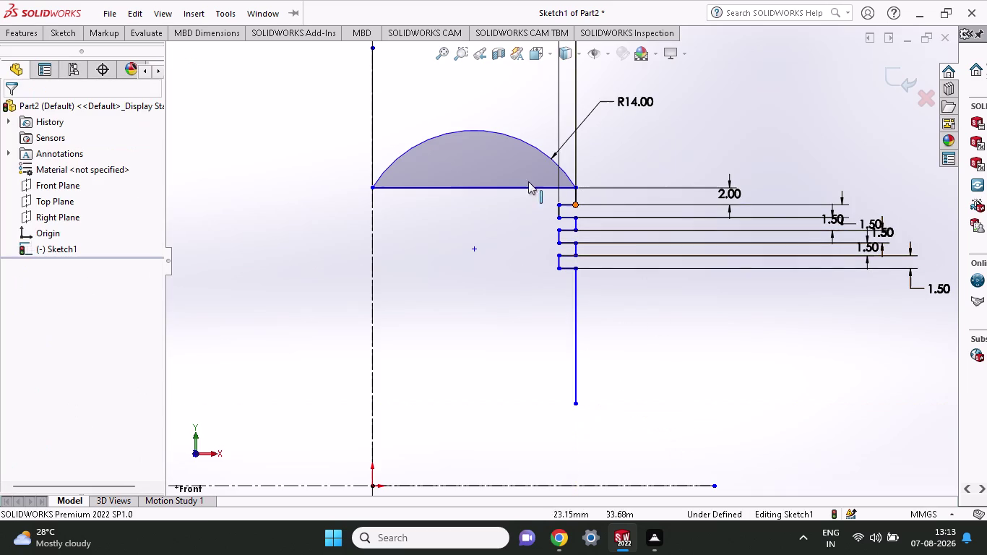
click(74, 37)
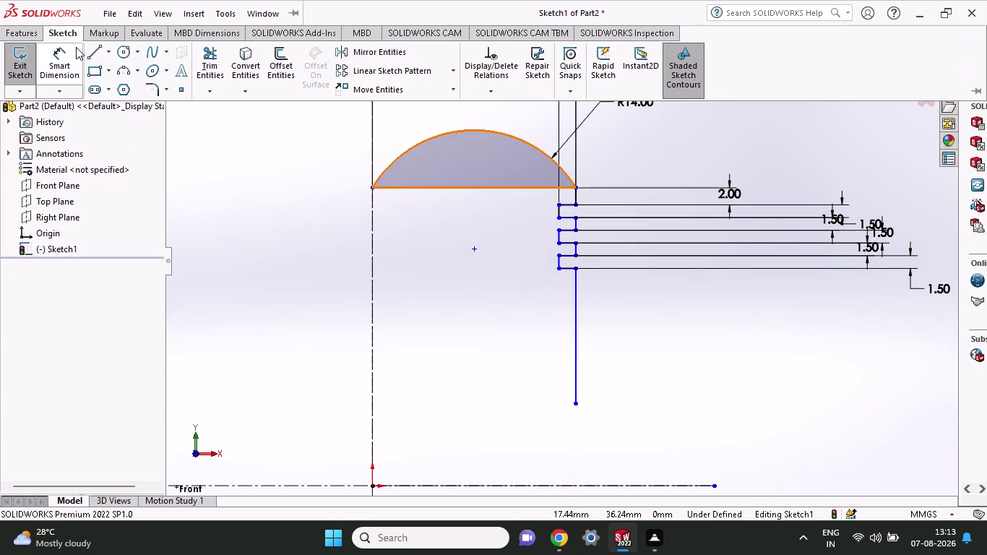
Dimension the height from the arc's peak to the vertical line's bottom as 53 mm.
click(70, 50)
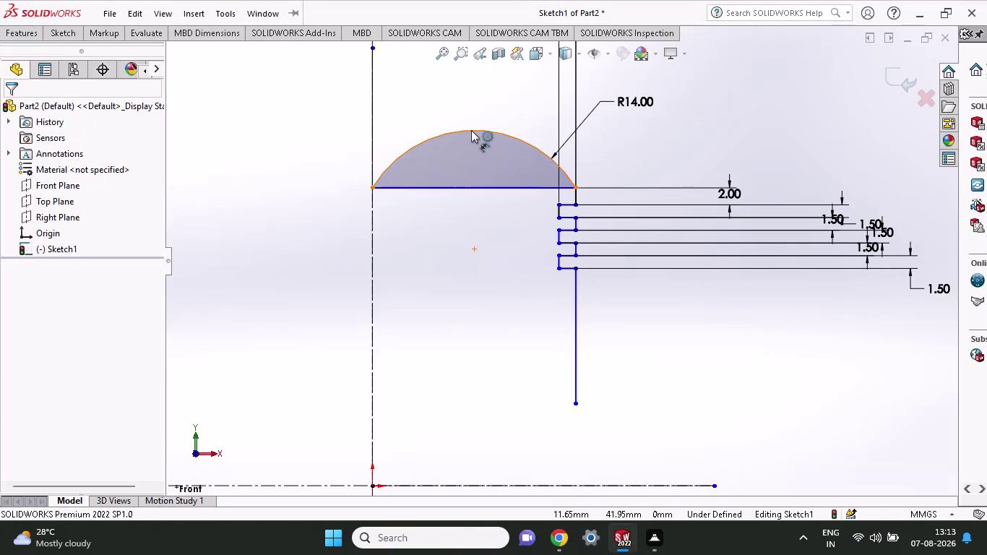
click(472, 130)
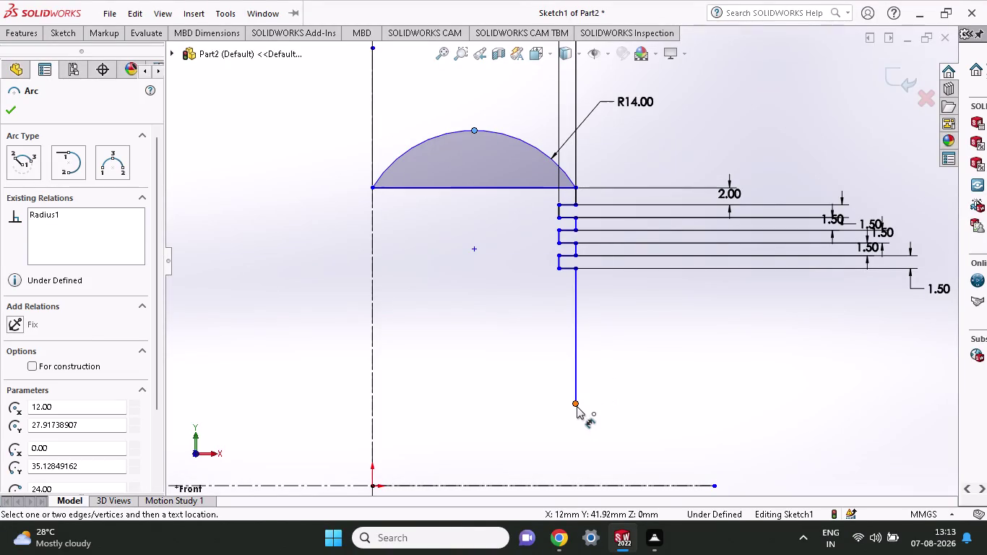
click(577, 405)
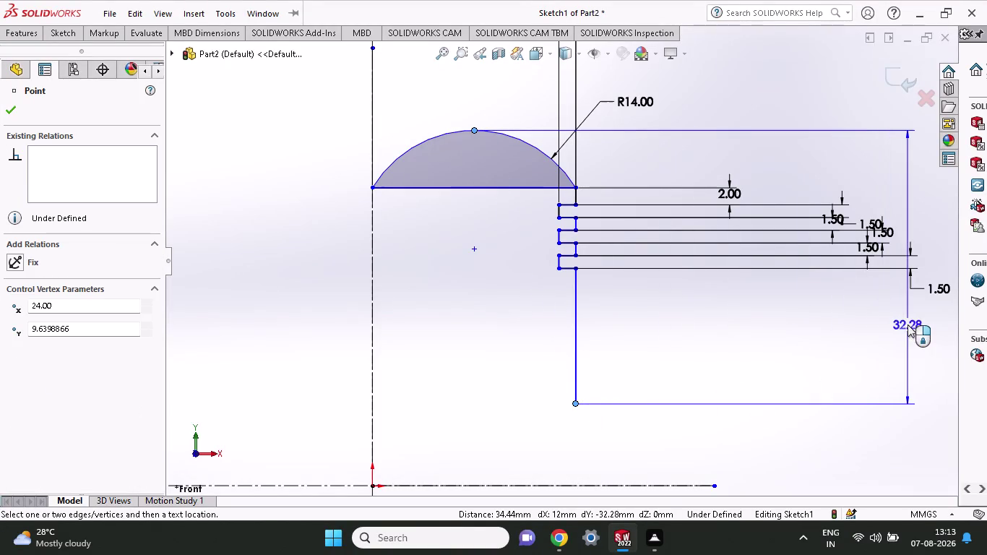
click(818, 318)
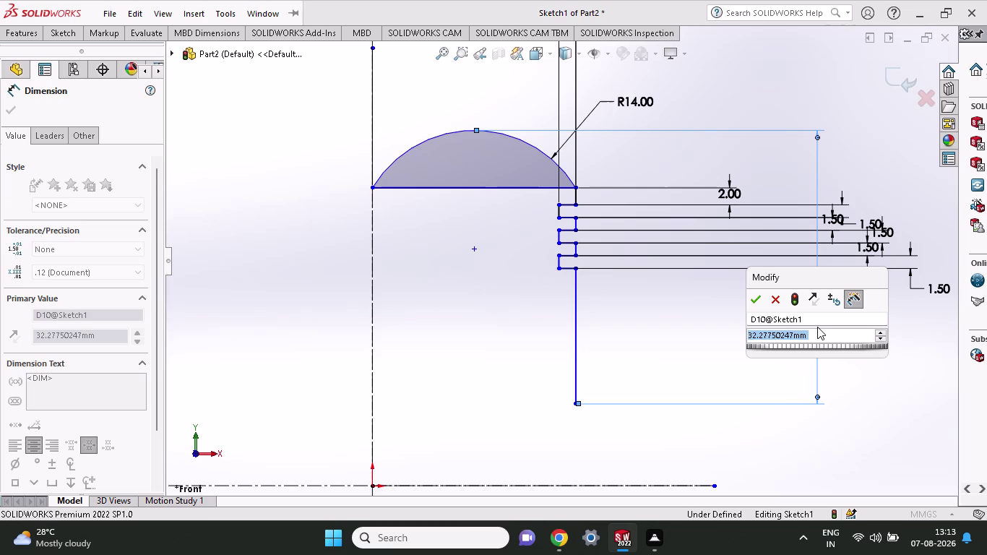
key(5)
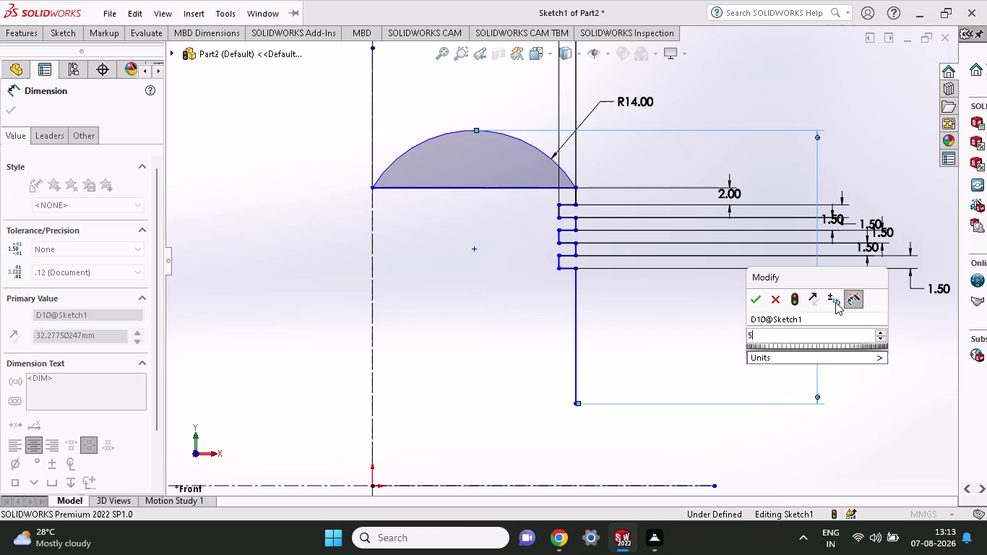
key(3)
key(Return)
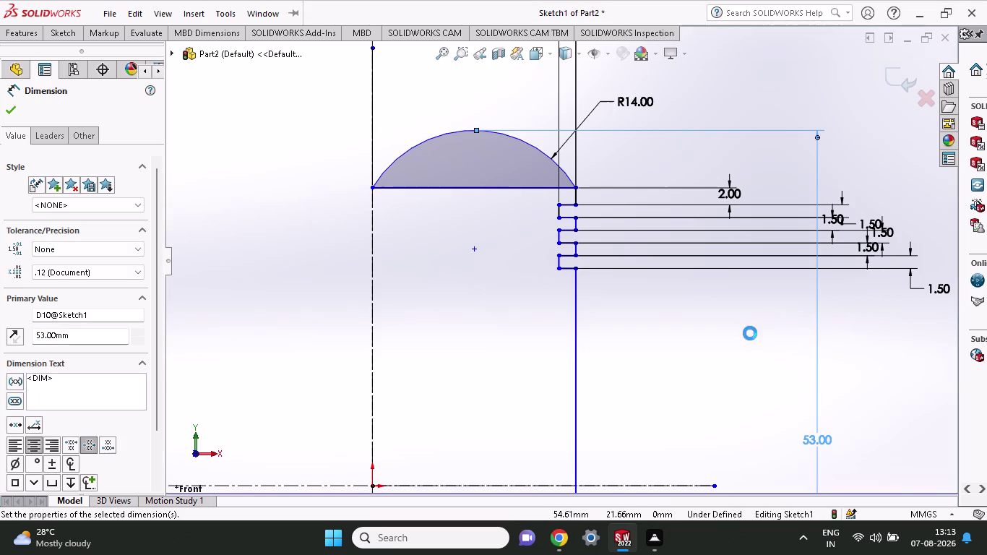
scroll(down, 3)
scroll(up, 3)
scroll(up, 3)
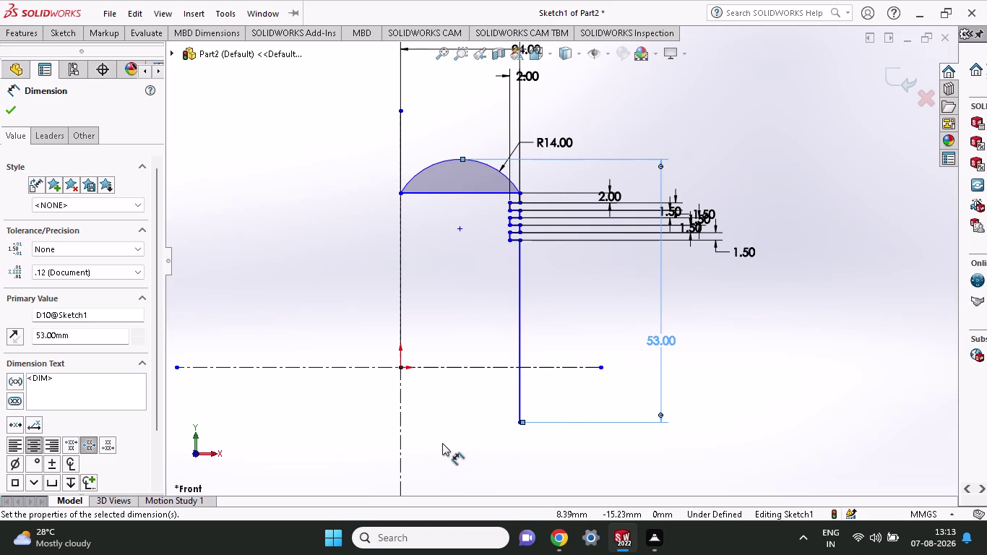
Zoom the view and dismiss the 53 mm height dimension's properties.
scroll(up, 3)
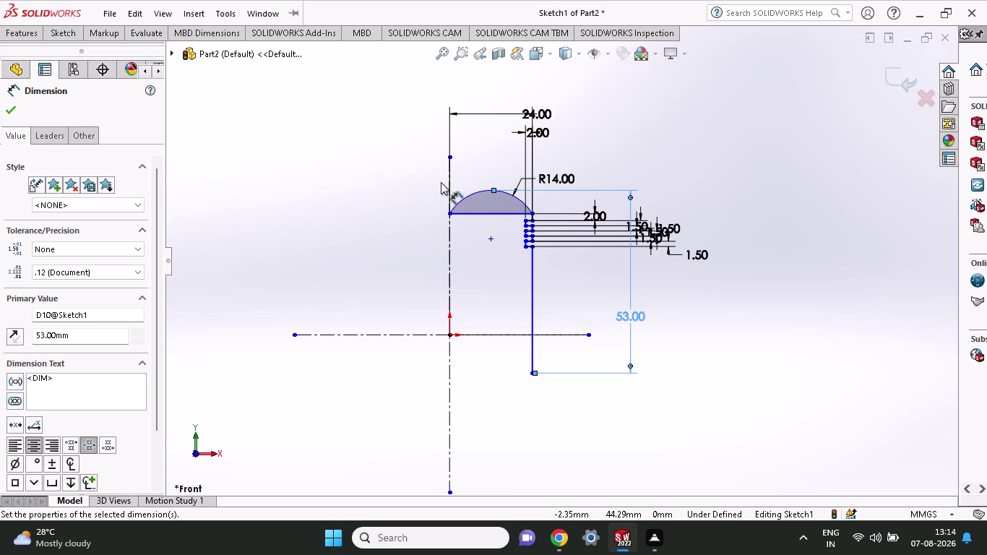
key(Escape)
Delete the R14 top arc with its dimension, confirming, then select the top horizontal line.
click(460, 198)
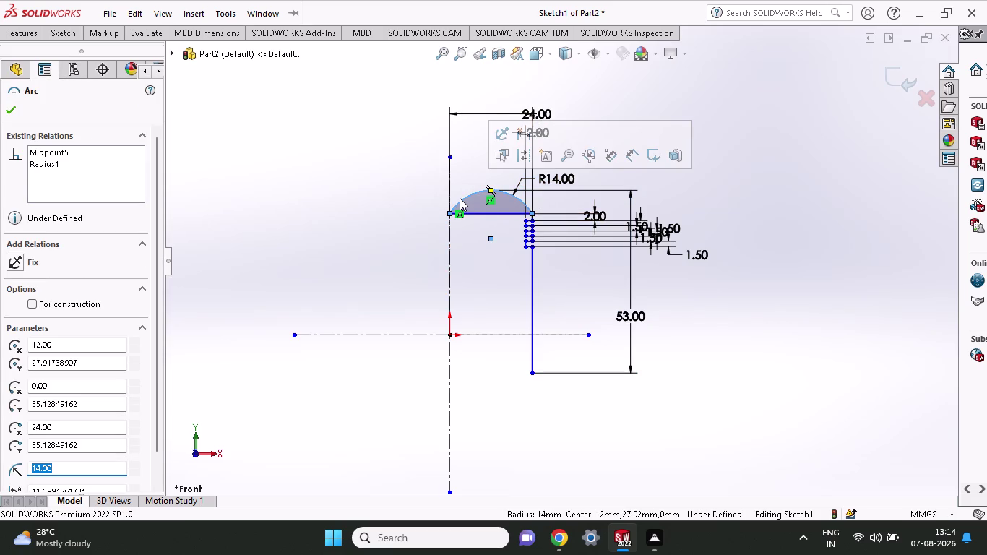
key(Delete)
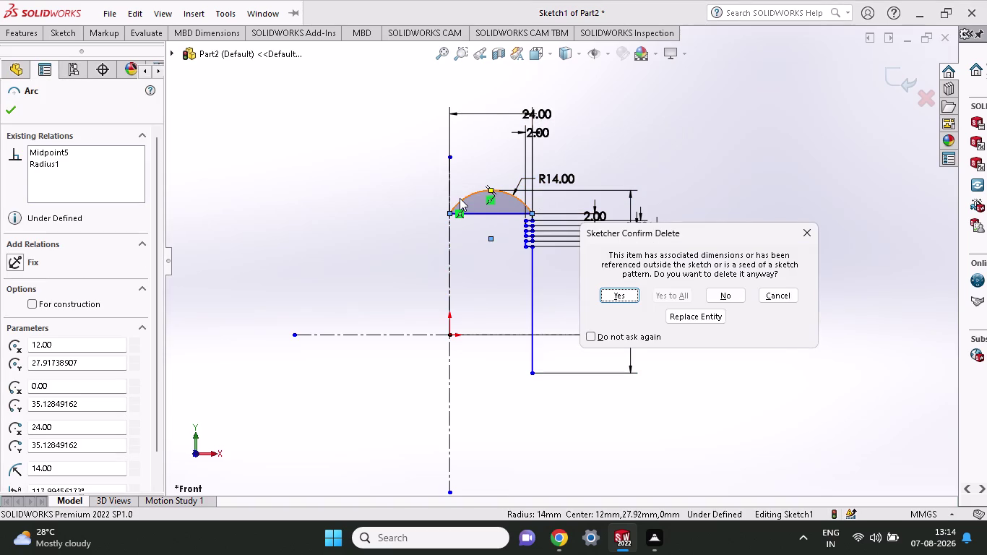
click(622, 297)
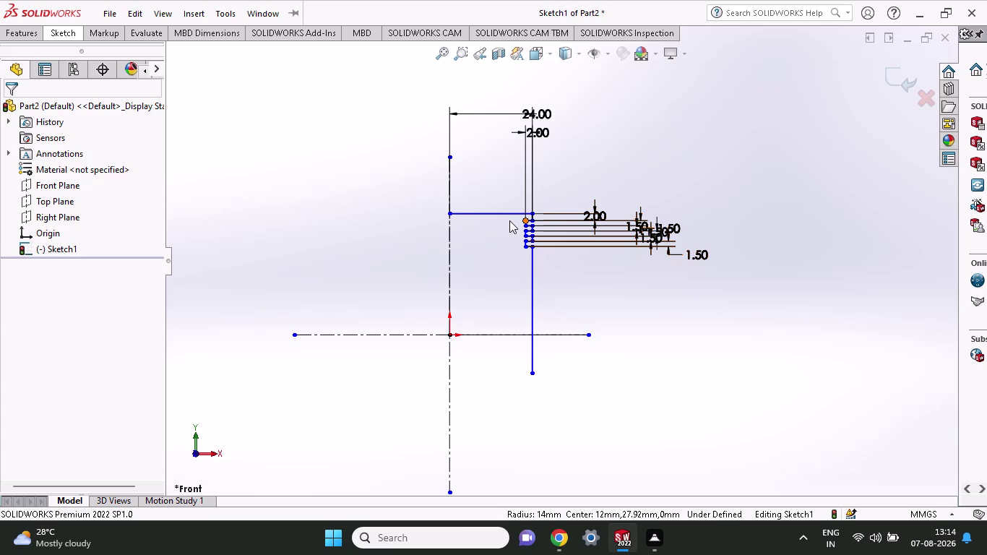
click(69, 35)
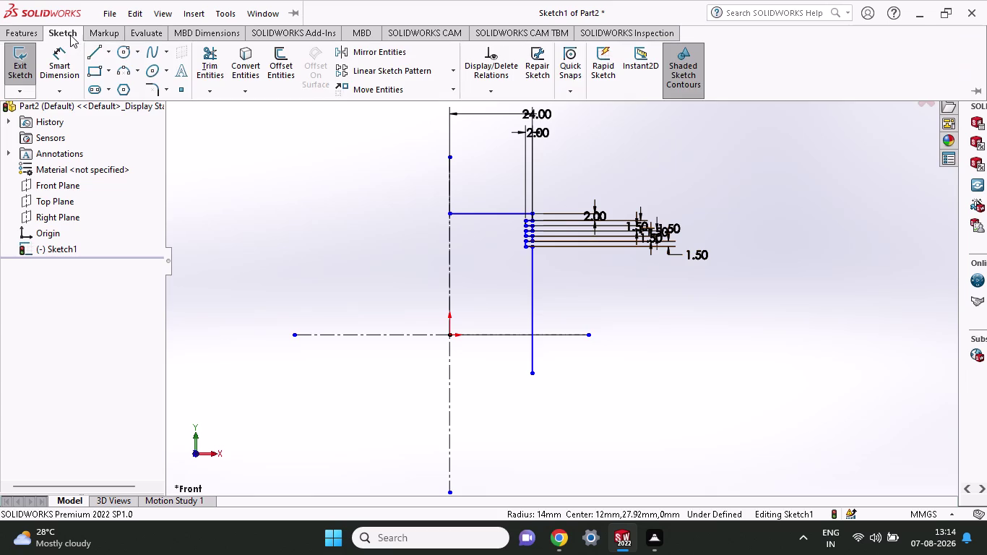
click(388, 56)
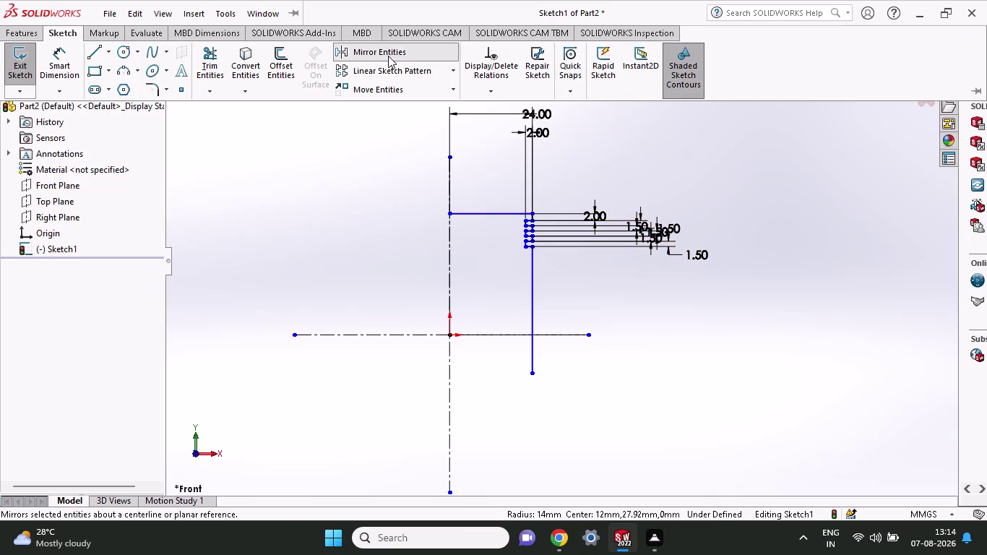
Mirror the top line (Line5) about the vertical centreline.
click(484, 212)
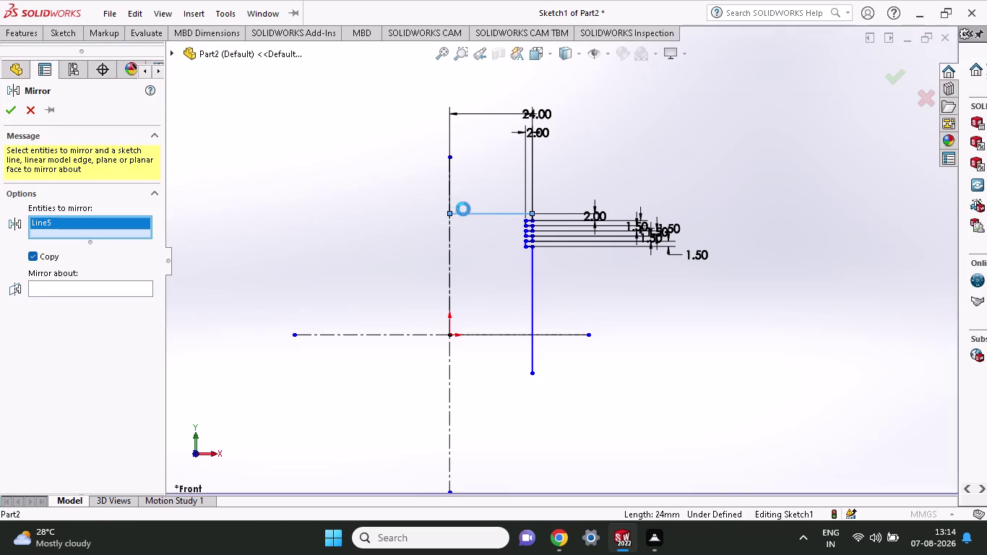
click(109, 290)
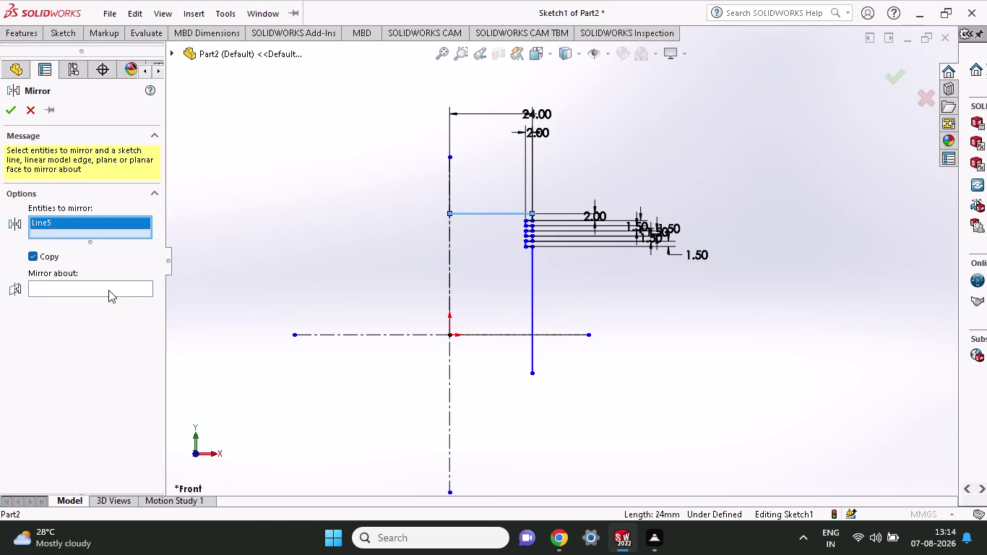
click(449, 191)
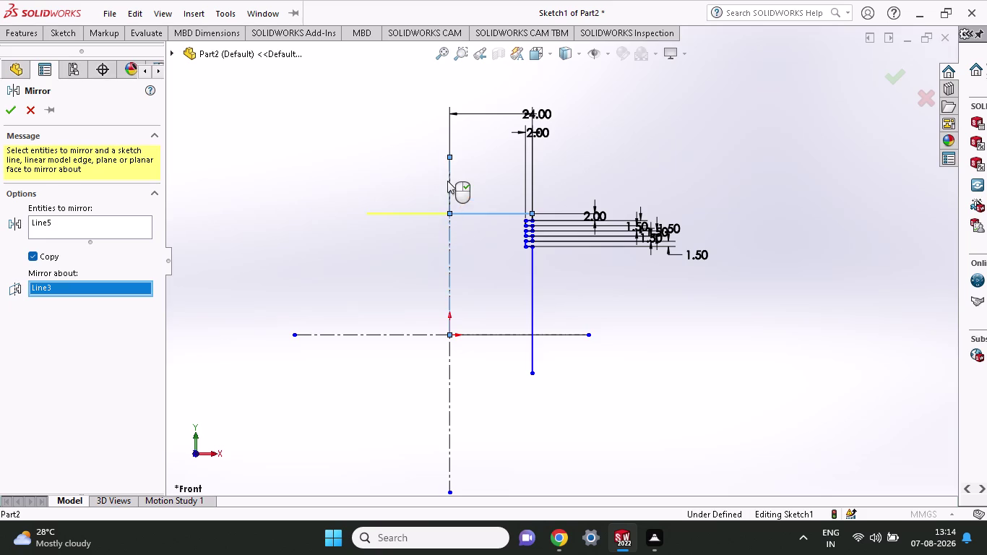
click(447, 180)
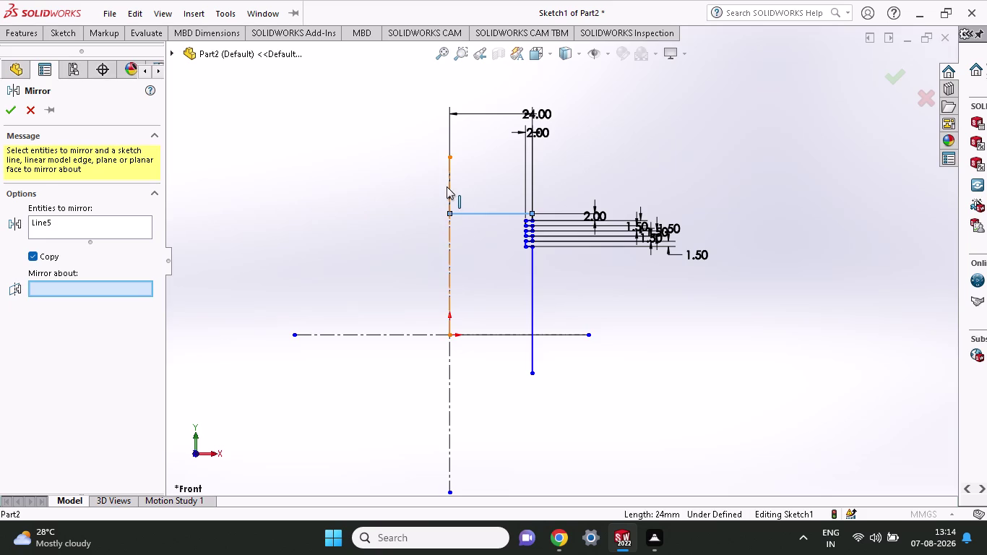
click(446, 187)
click(5, 107)
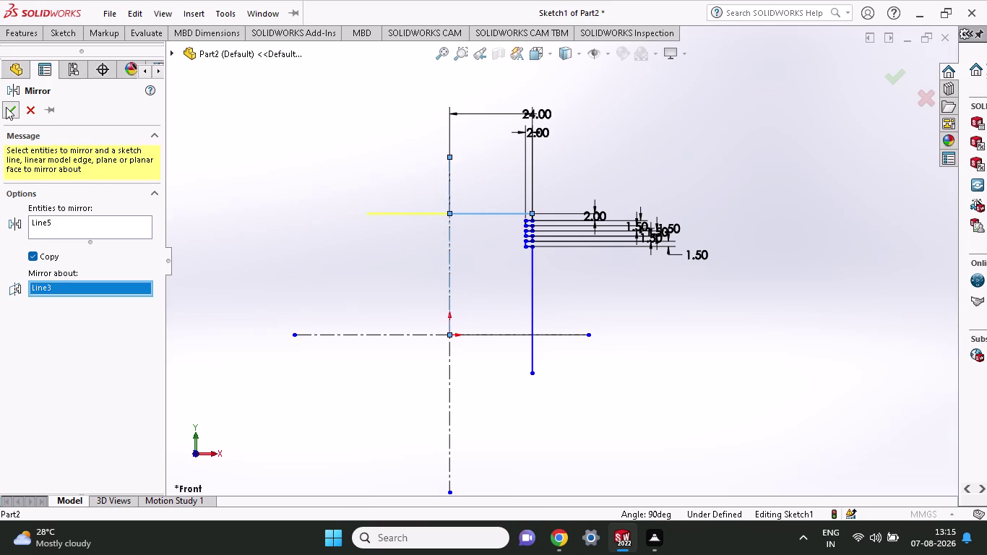
click(57, 34)
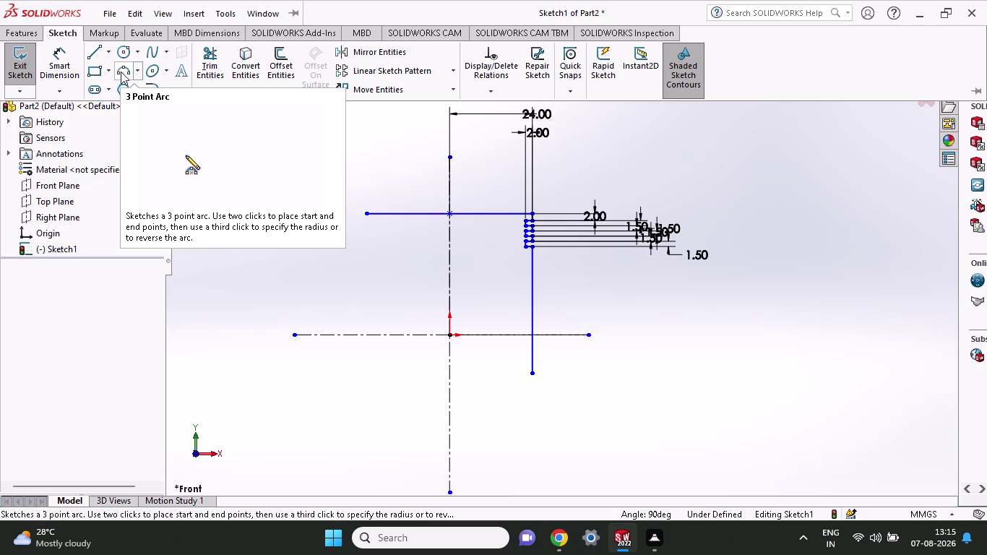
After a cancelled start, draw a shallow three-point arc across the mirrored top line's ends.
click(121, 72)
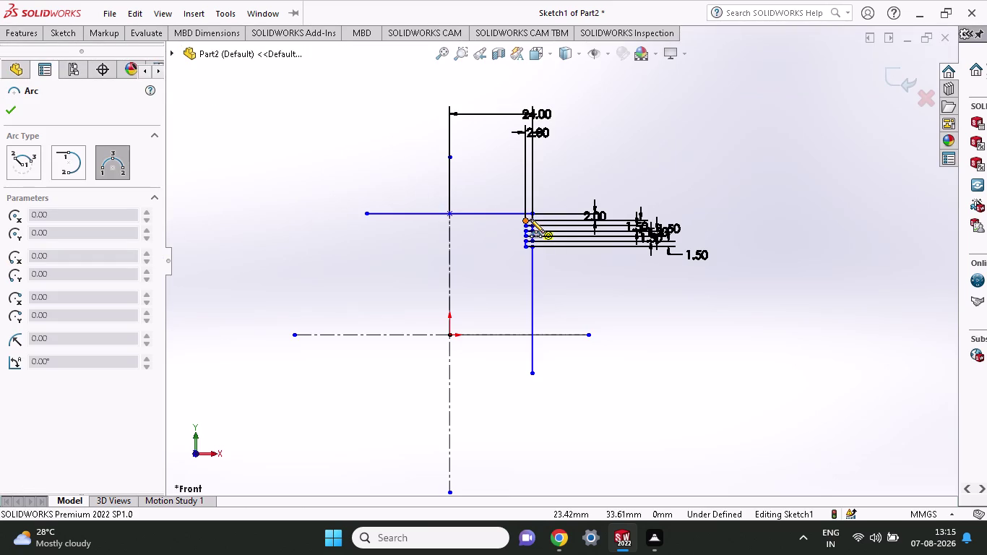
click(530, 212)
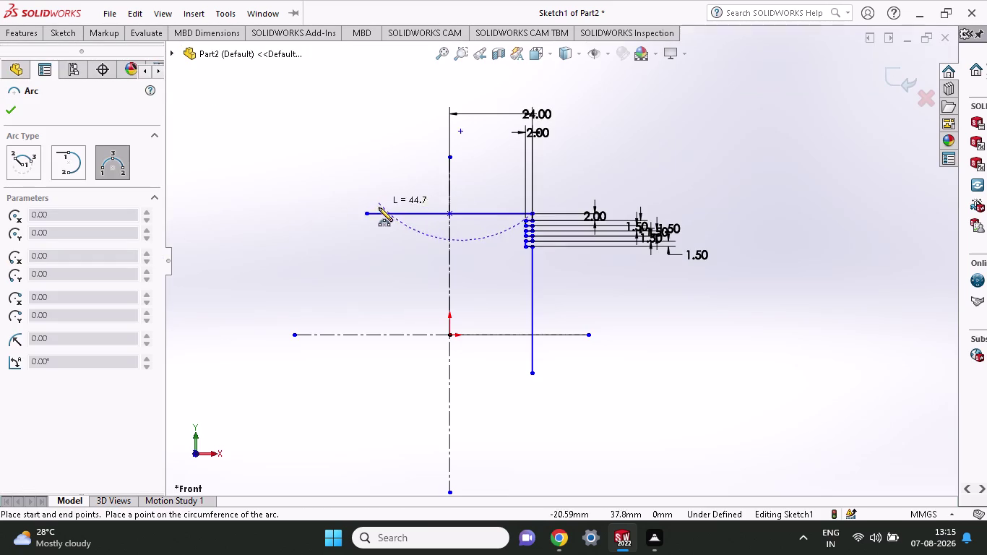
key(Escape)
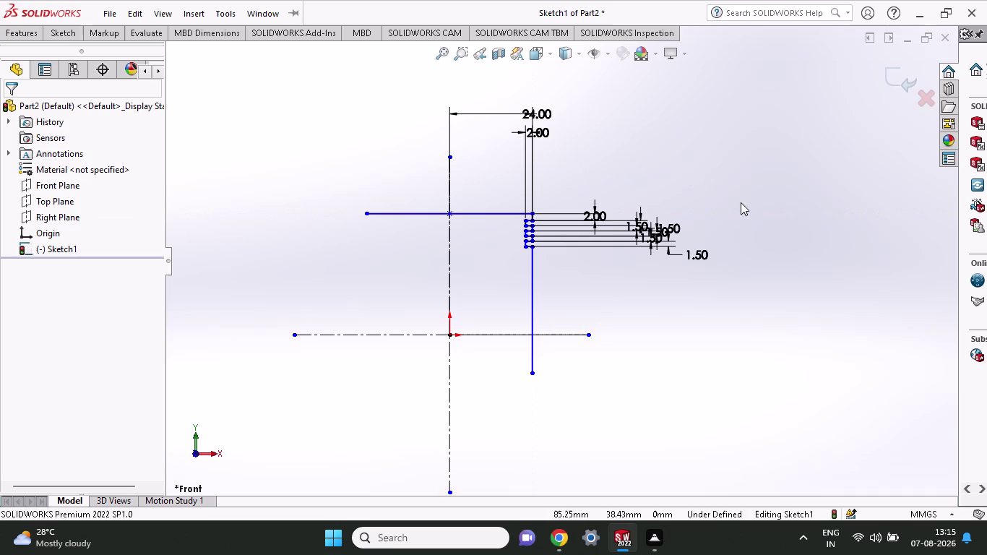
click(60, 31)
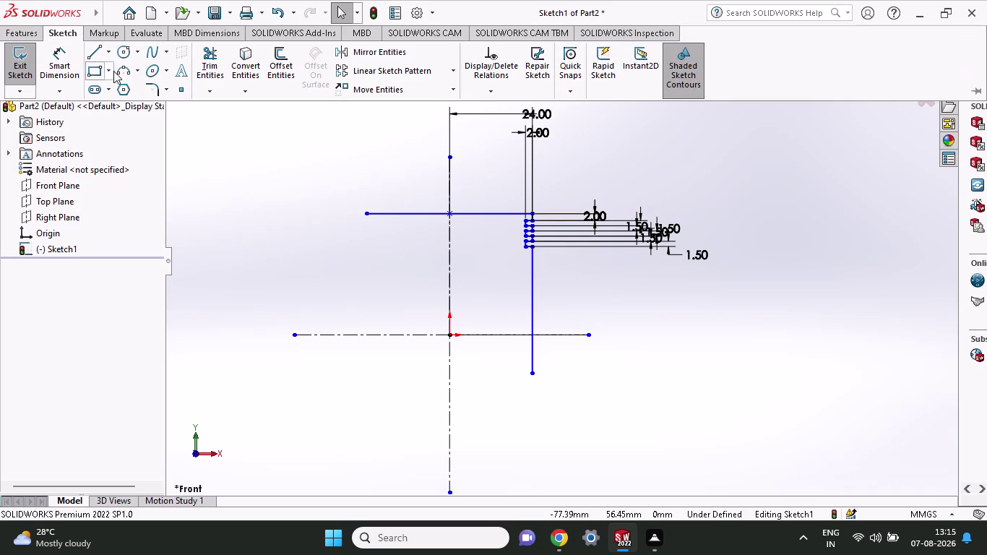
click(117, 73)
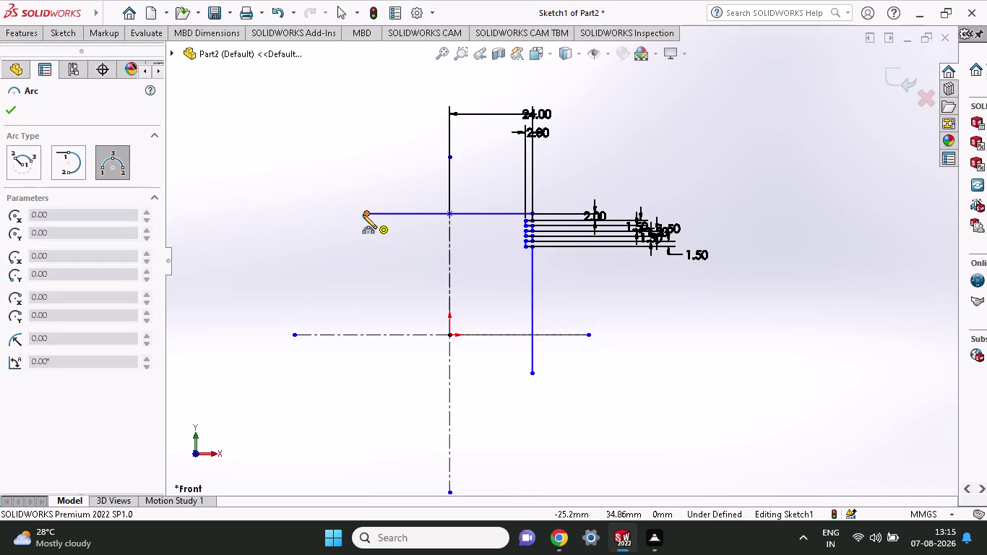
click(363, 214)
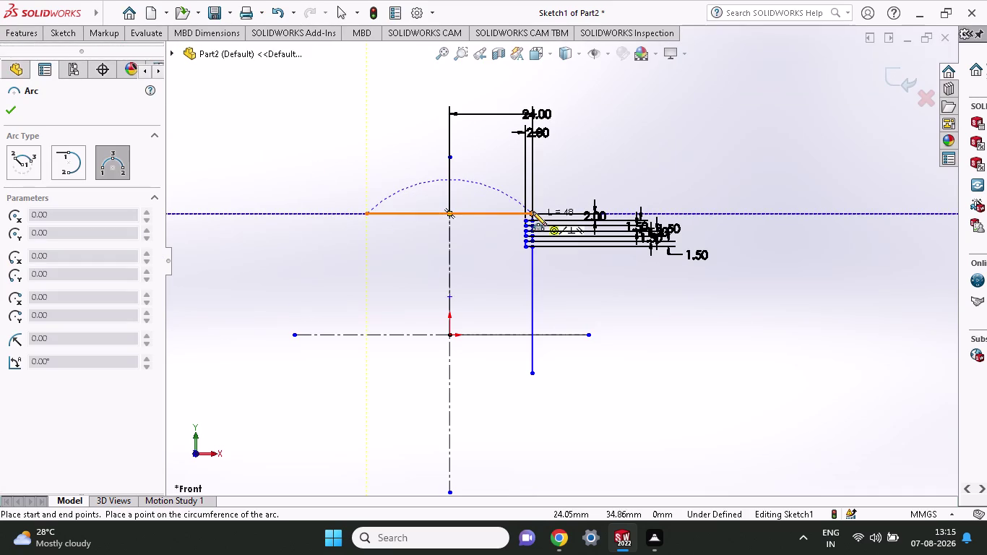
click(532, 212)
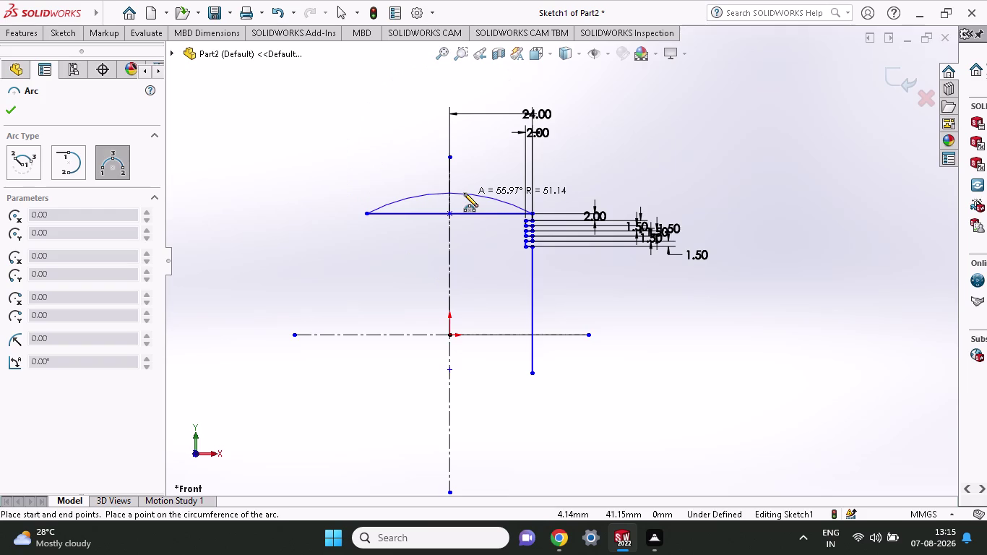
click(467, 198)
key(Escape)
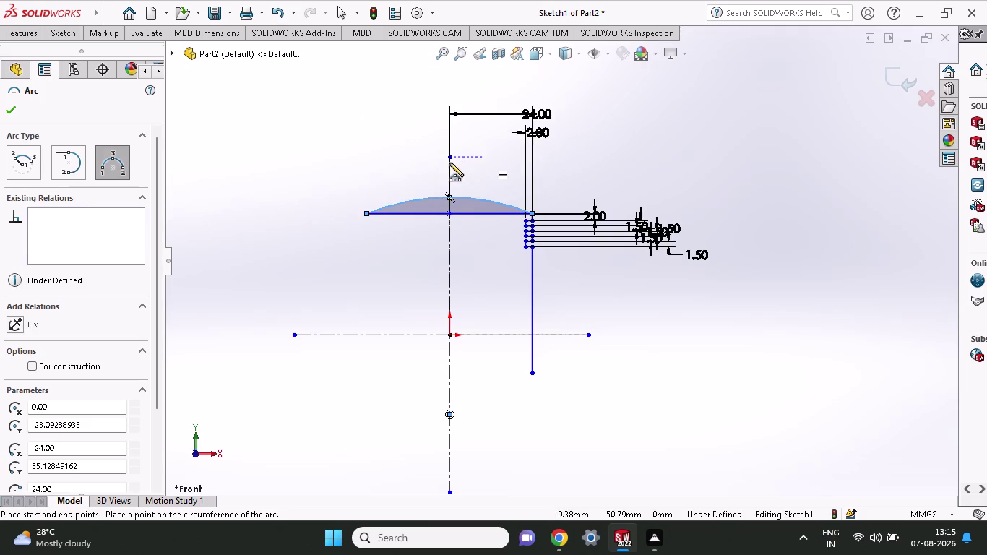
click(68, 35)
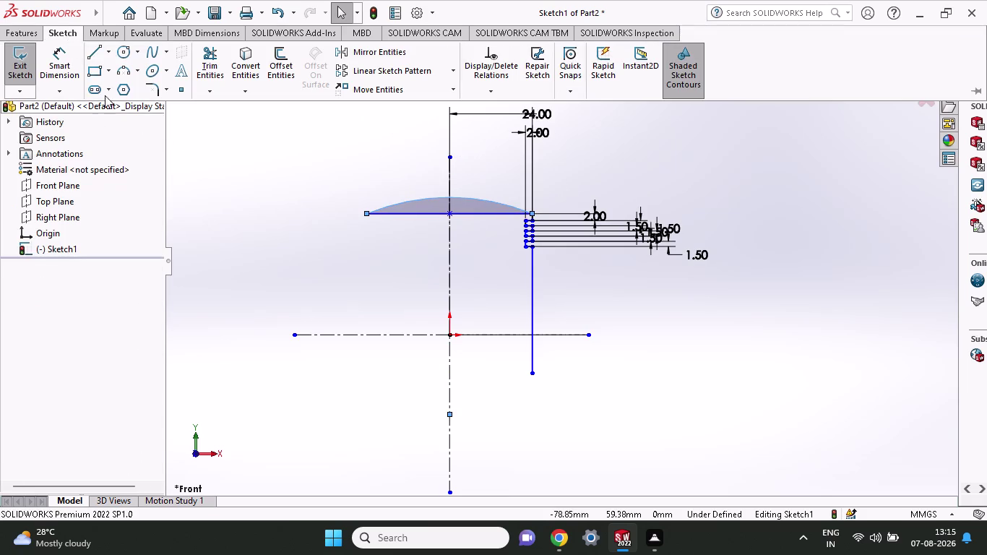
Dimension the top arc at R62.97, then try changing its radius to 24.
click(60, 67)
click(504, 201)
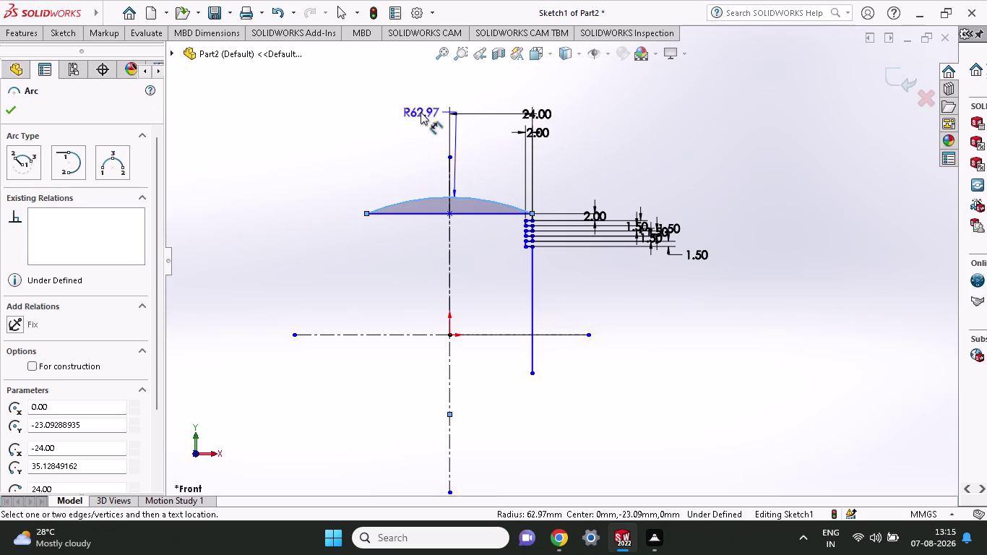
click(406, 102)
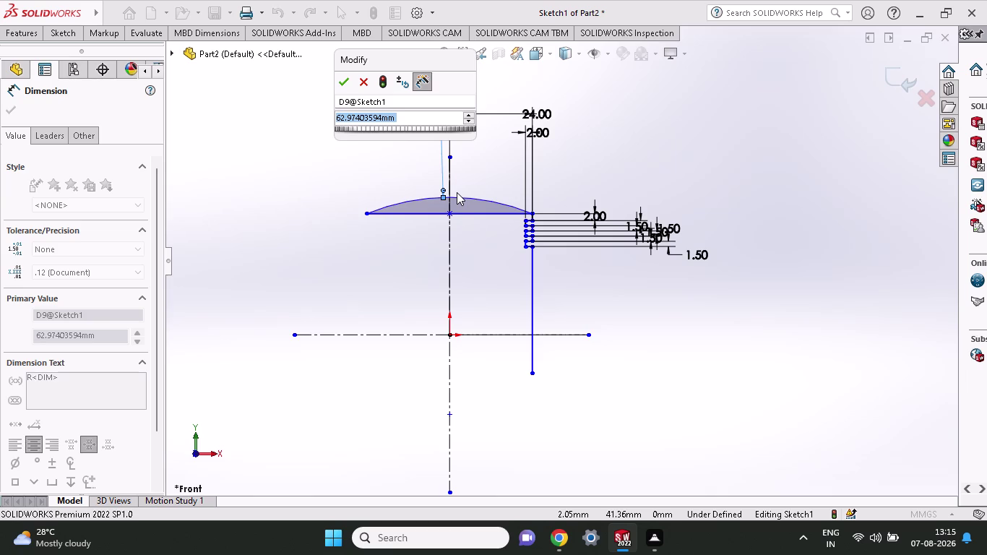
text(2)
text(4)
key(Return)
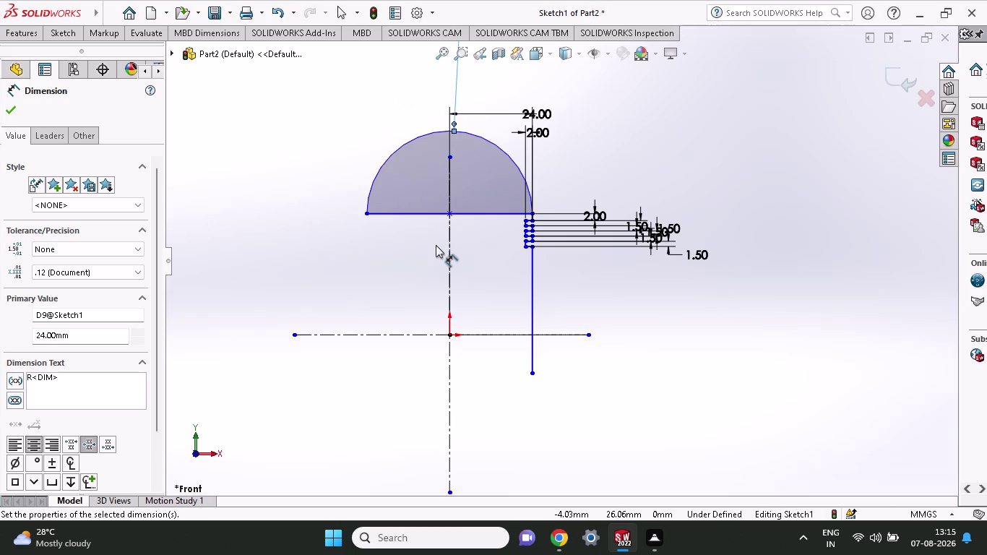
Try changing the 24 width dimension to 14, then undo both trial edits.
double_click(535, 110)
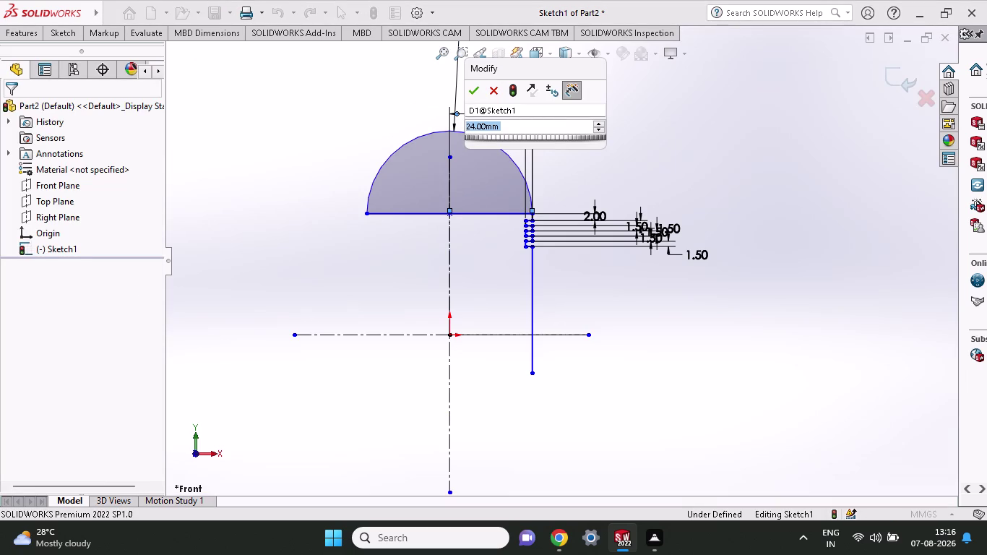
text(14)
key(Return)
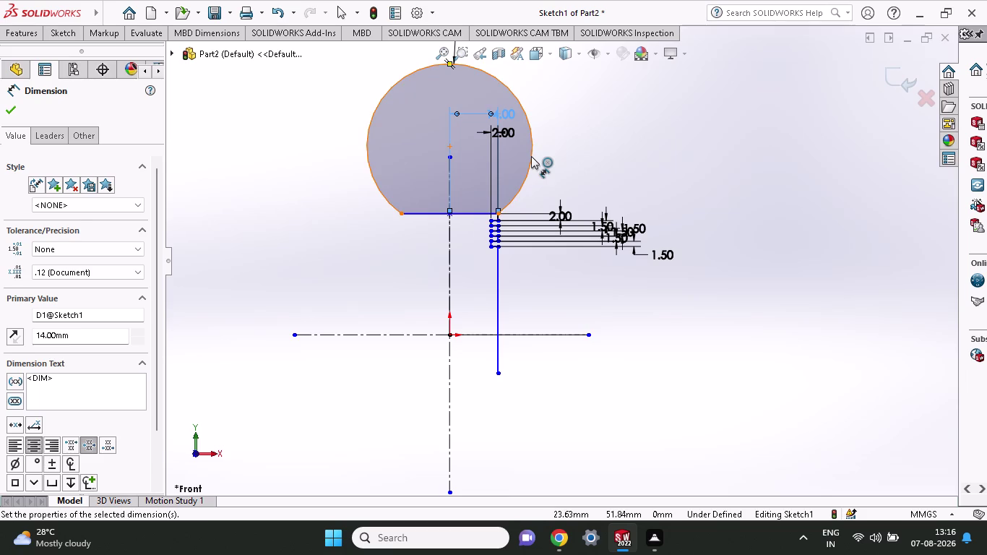
key(ctrl+z)
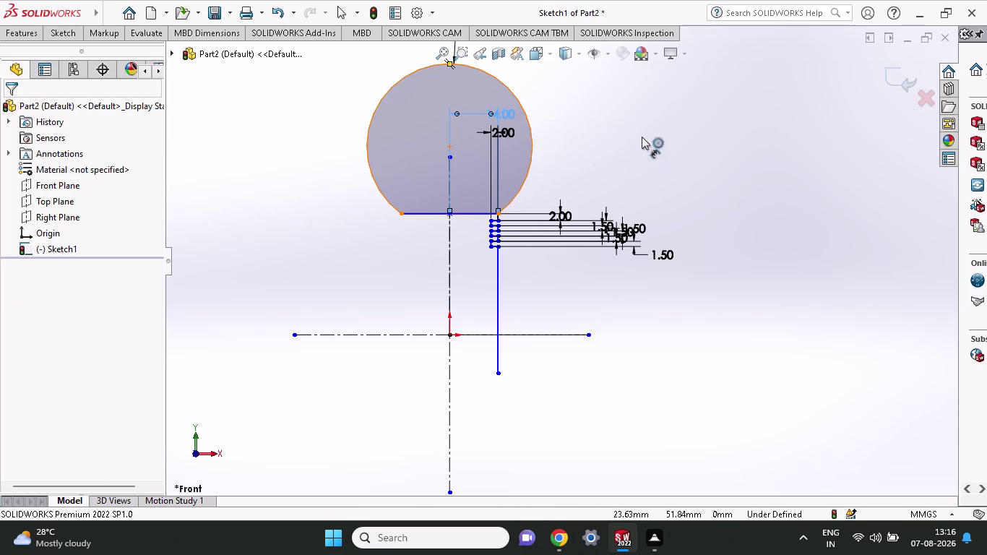
key(ctrl+z)
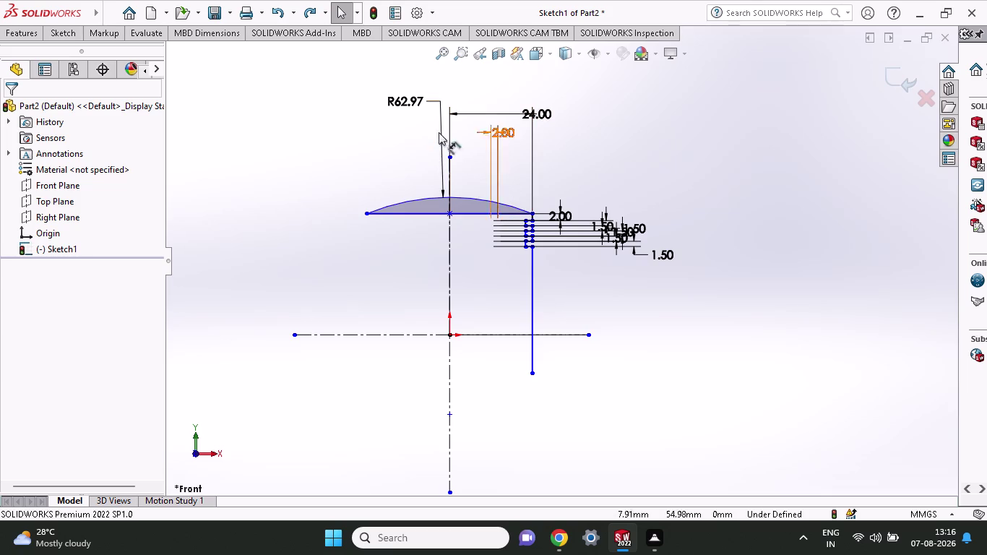
click(62, 35)
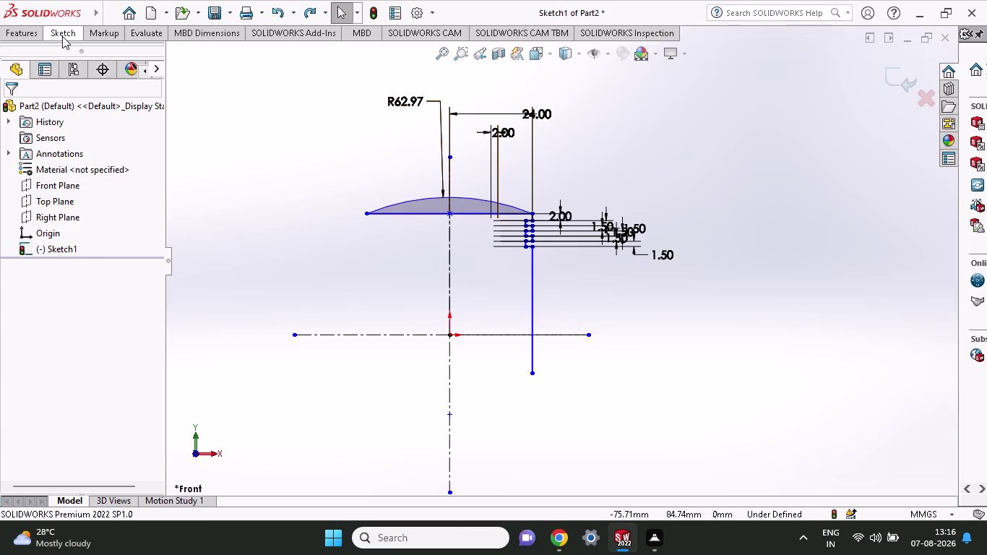
Dimension the vertical line from the arc top, entering 23 and then revising it to 53.
click(67, 61)
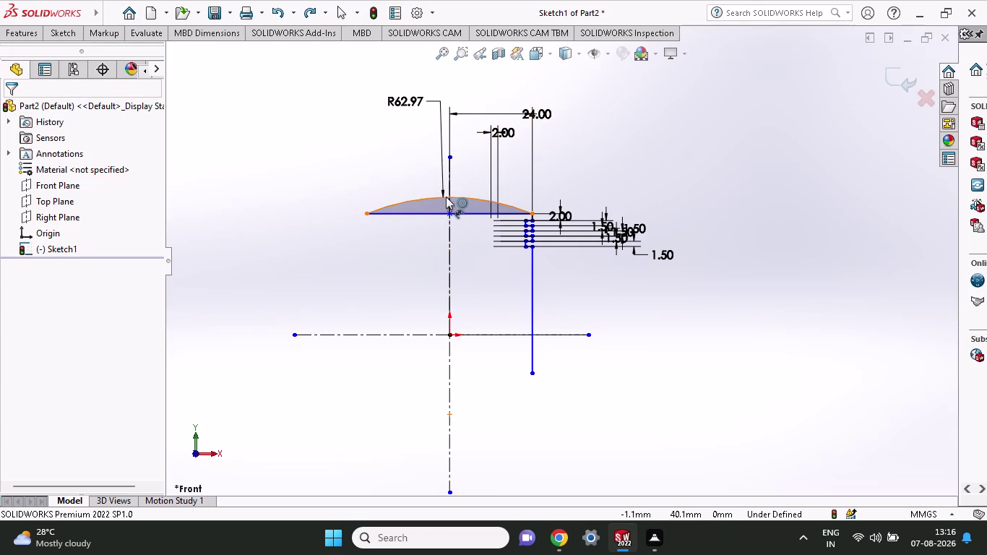
click(449, 196)
click(533, 375)
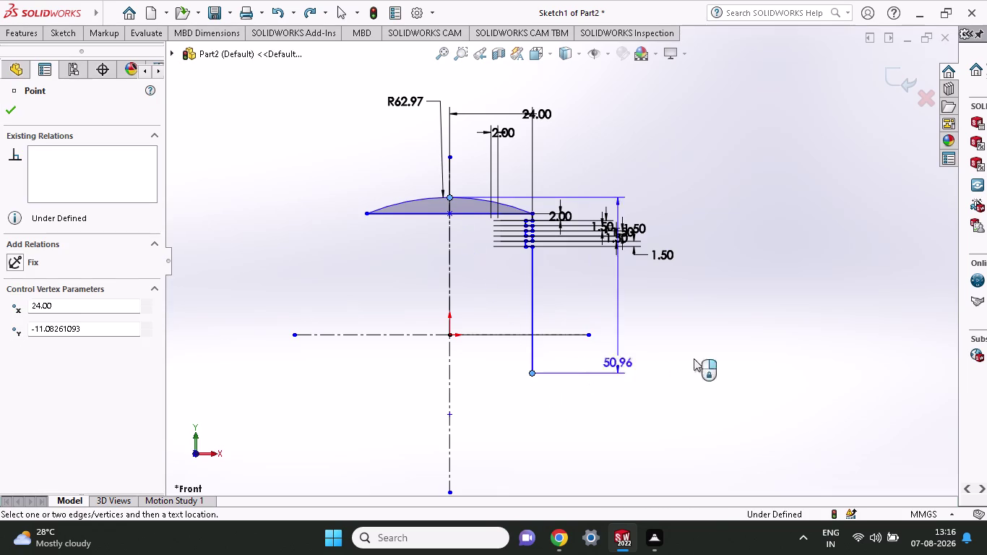
click(753, 343)
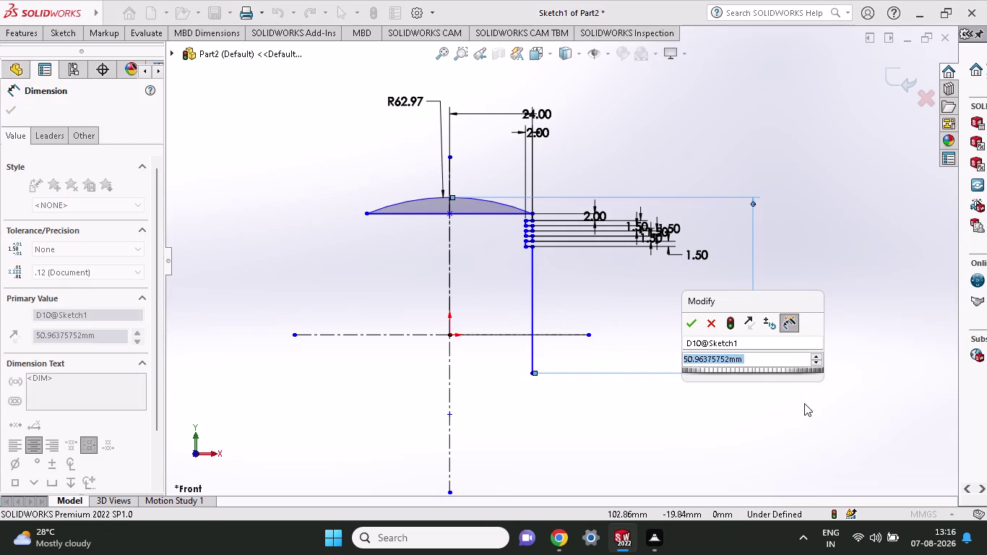
text(23)
key(Return)
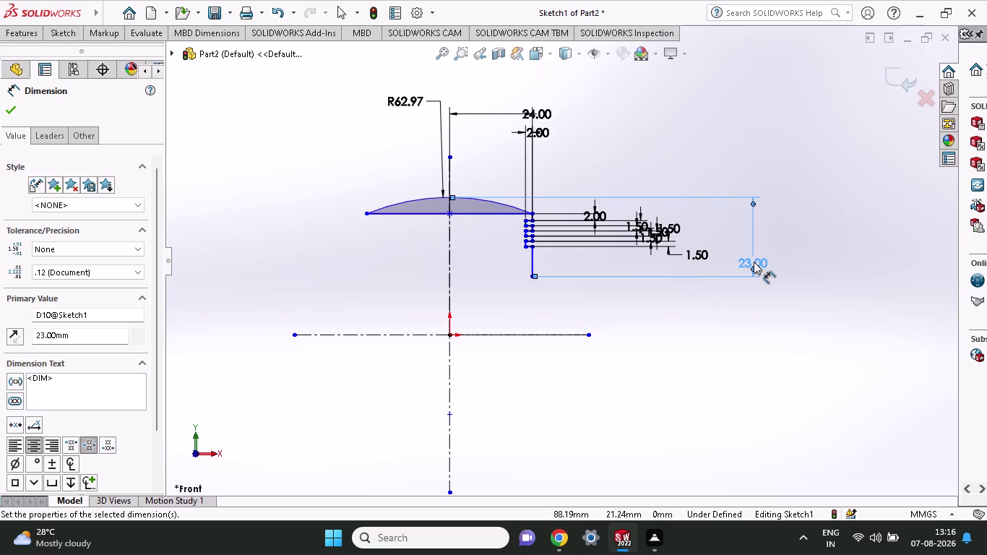
double_click(743, 261)
key(5)
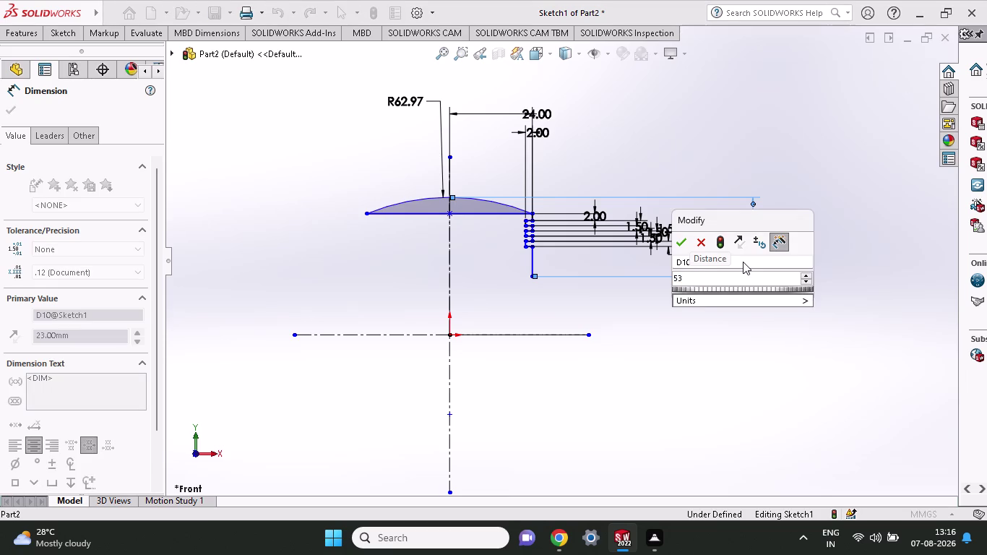
key(Return)
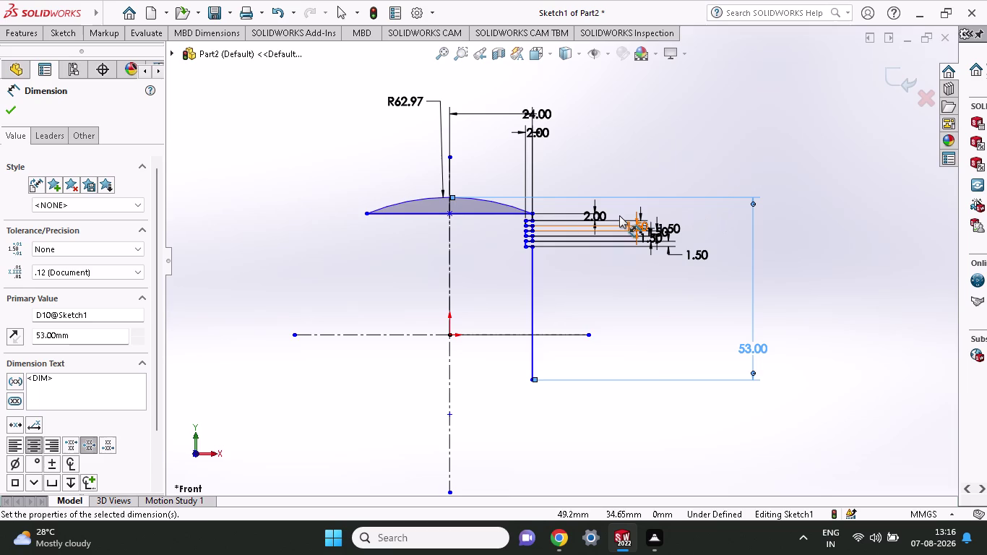
click(73, 32)
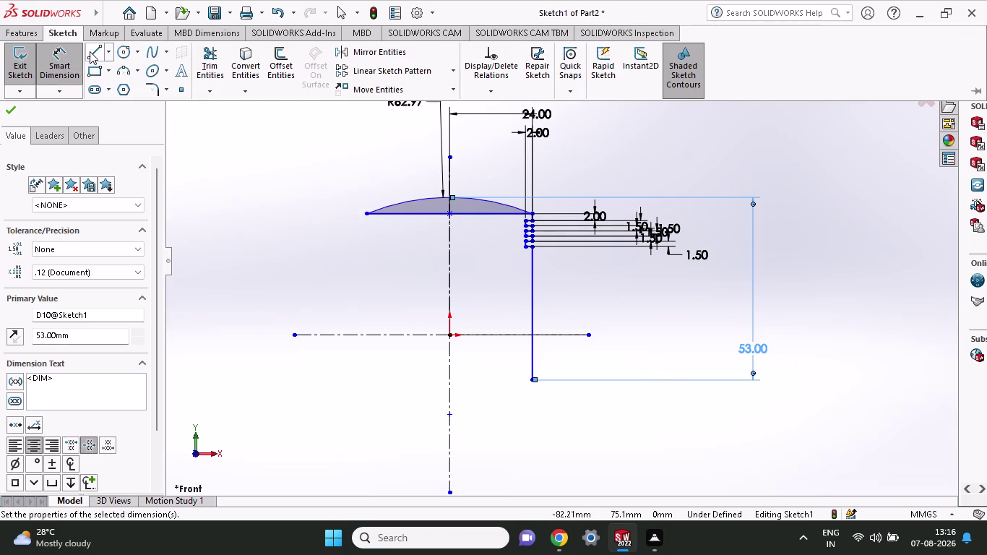
Draw a short horizontal line leftward from the vertical line's bottom end.
click(93, 51)
click(533, 381)
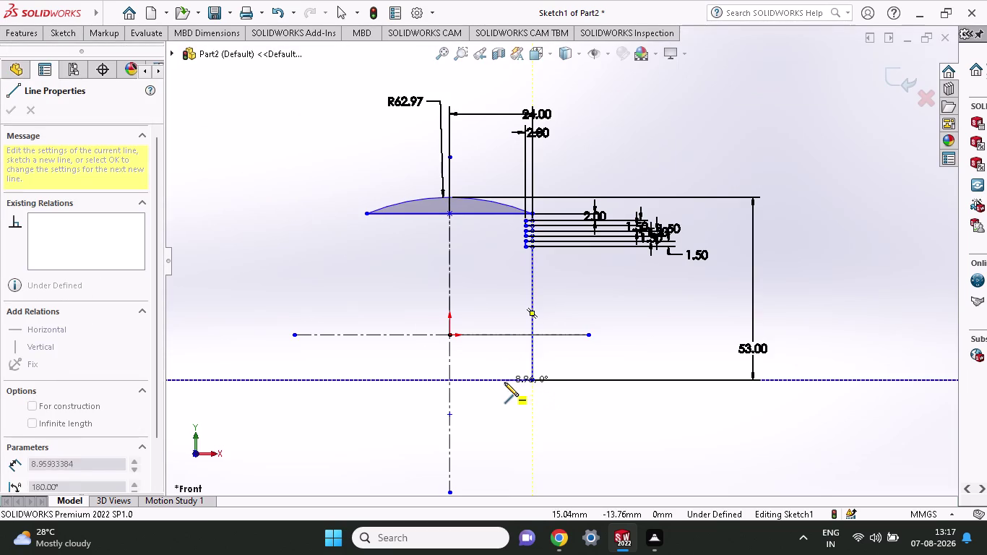
click(507, 382)
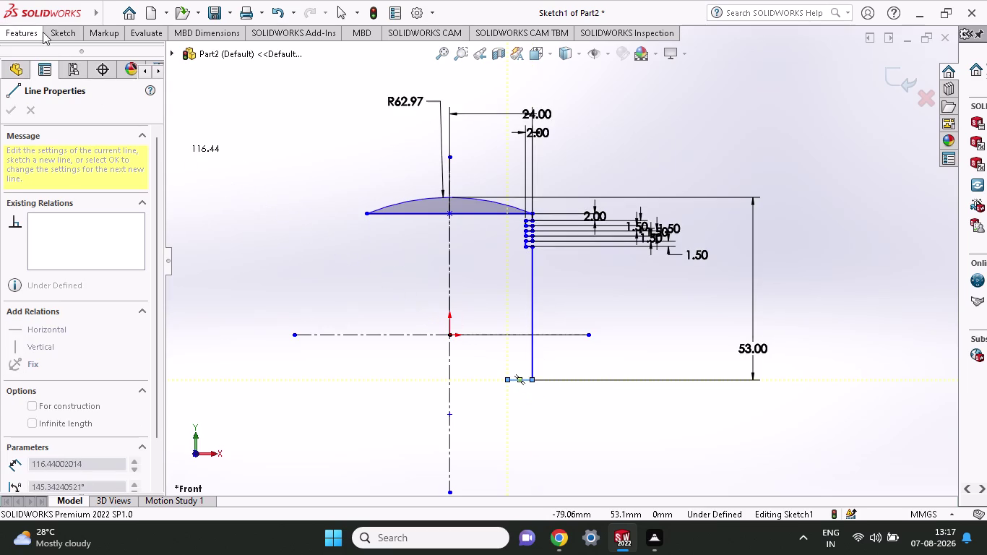
click(59, 35)
click(75, 66)
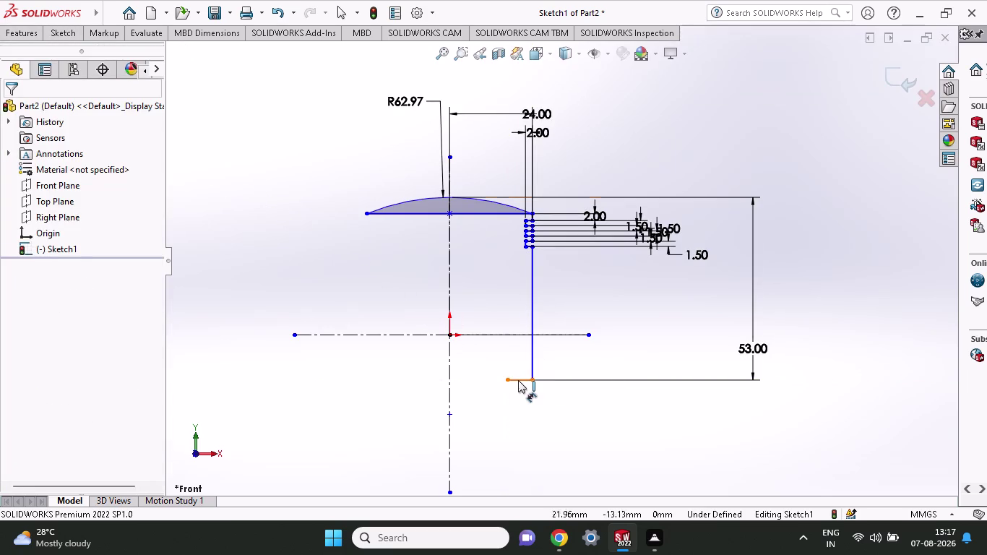
Dimension the short foot line to 5 mm.
click(508, 378)
click(533, 378)
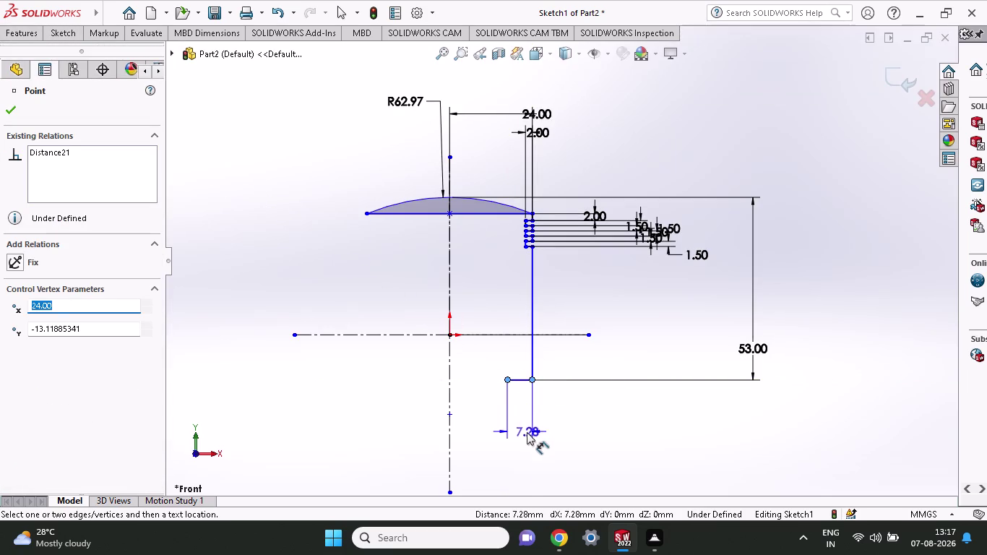
click(529, 443)
key(5)
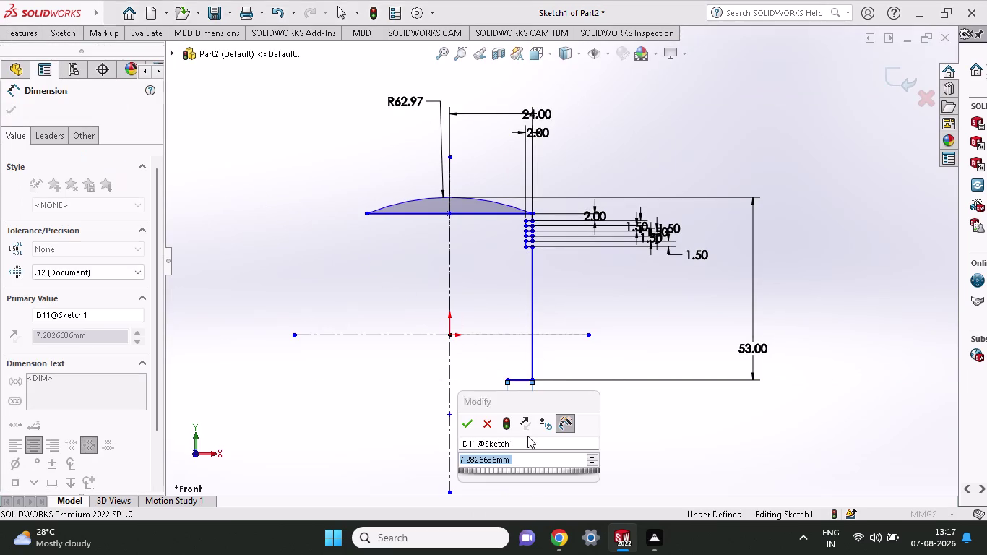
key(Return)
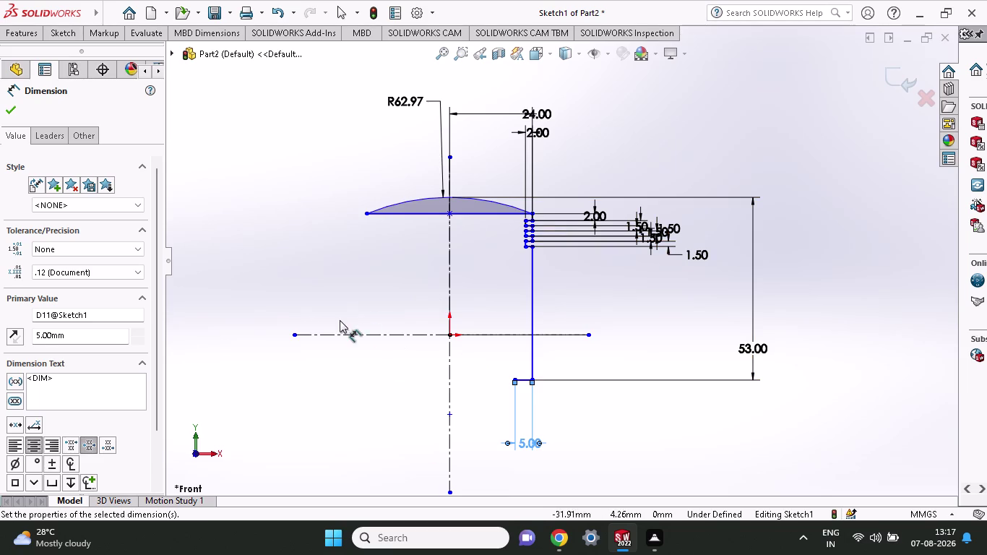
click(65, 37)
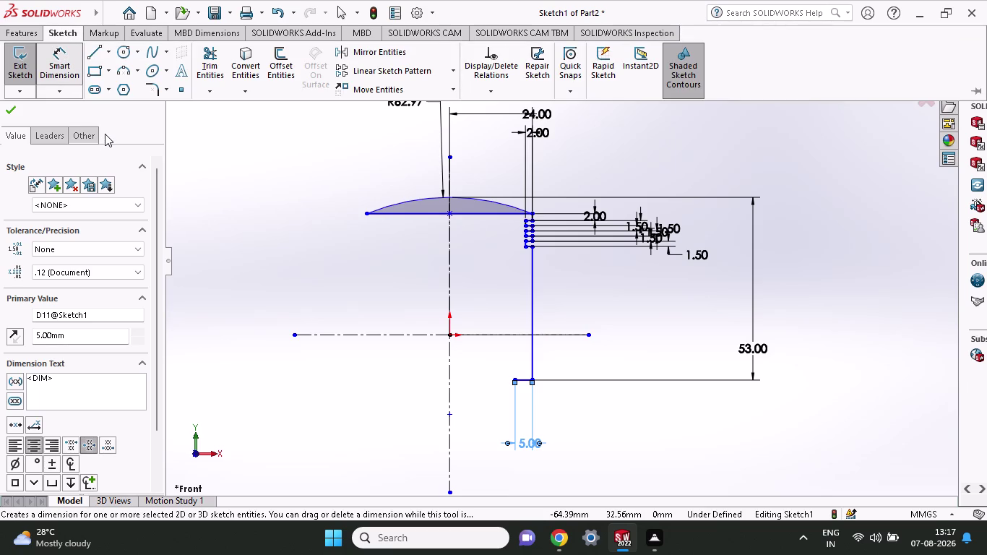
click(95, 51)
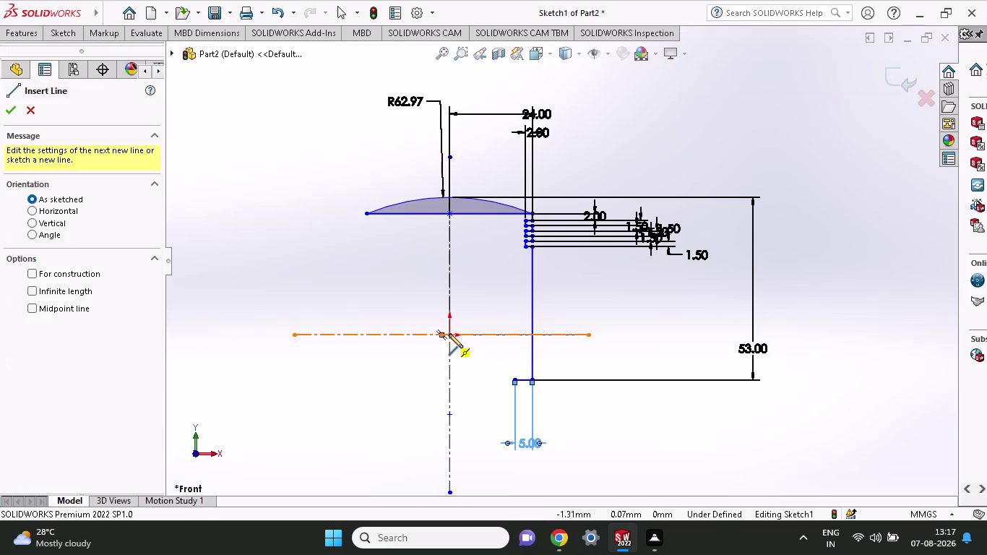
Draw a vertical line from the origin down the centre axis.
click(451, 333)
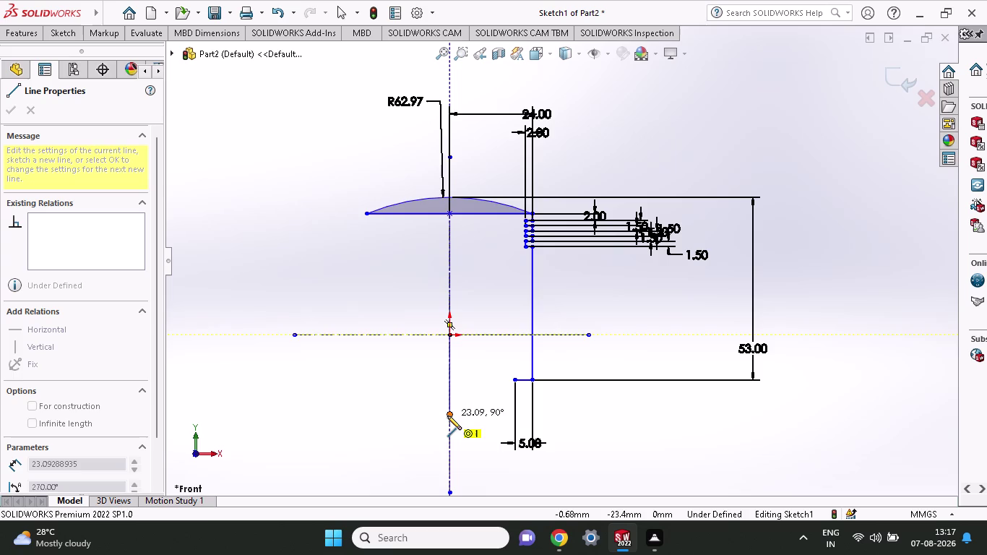
click(447, 415)
right_click(352, 284)
click(365, 298)
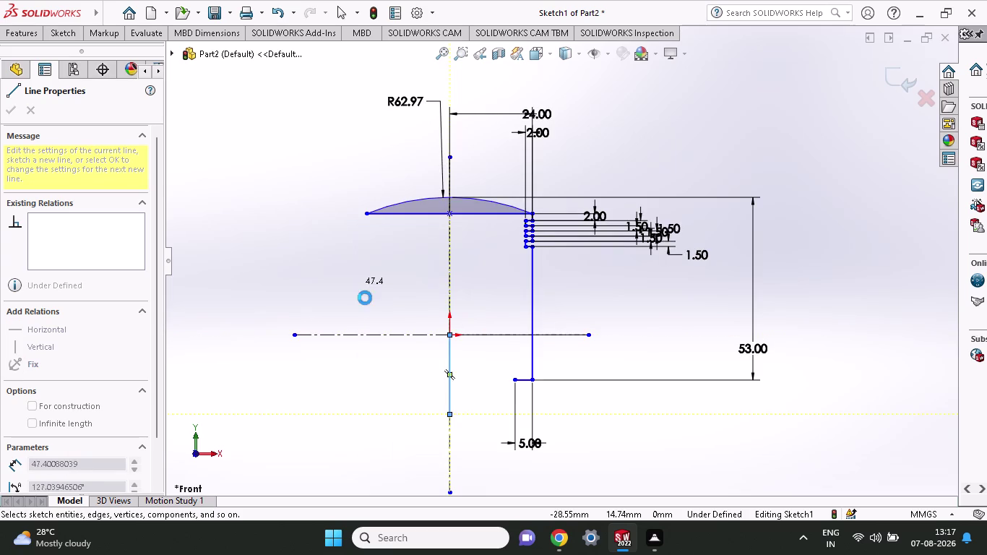
click(70, 38)
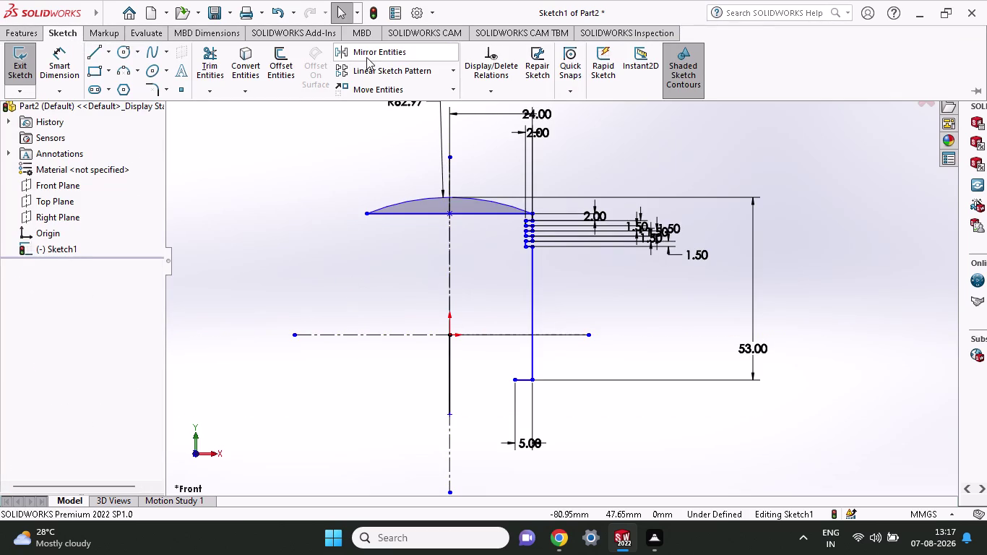
Mirror the 5 mm foot line (Line22) across the new centre line (Line23).
click(367, 57)
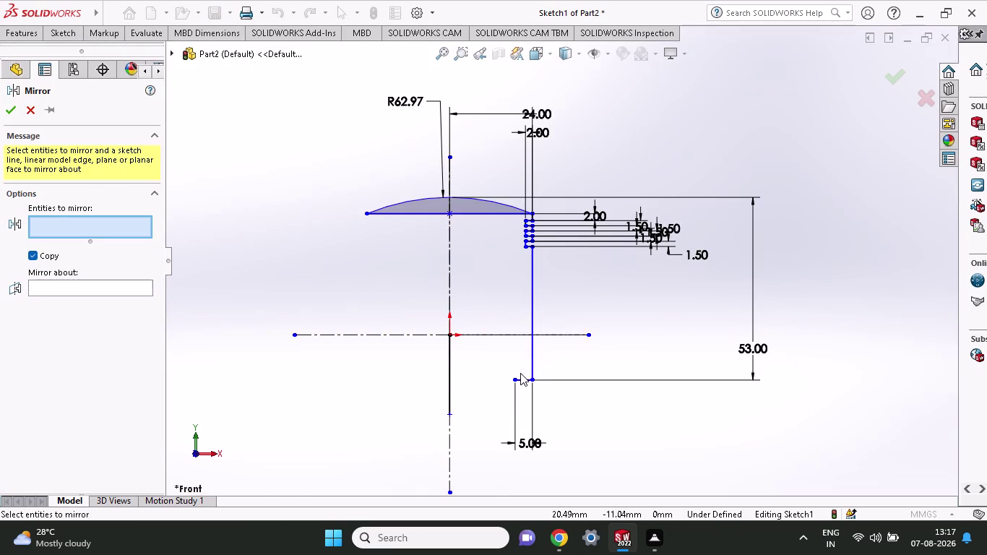
click(520, 388)
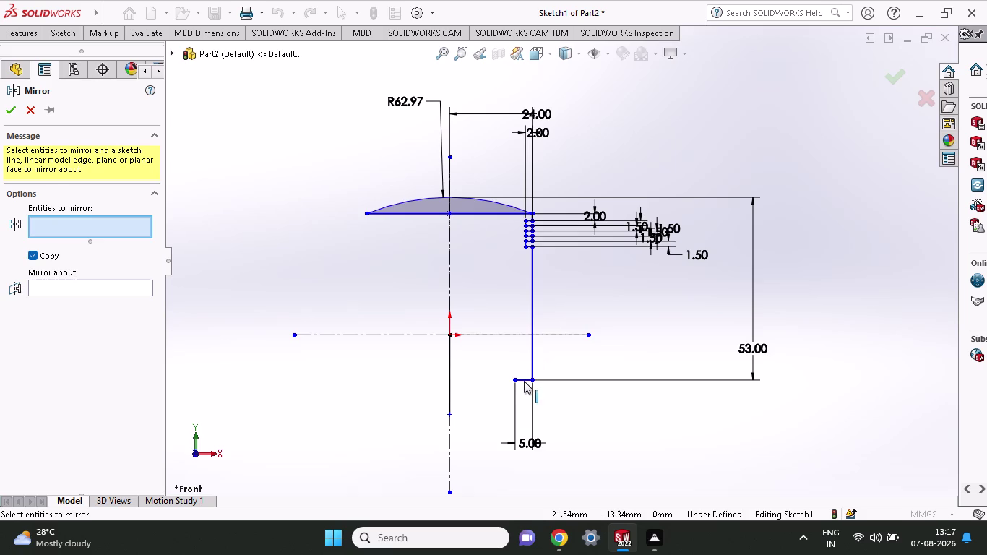
click(524, 381)
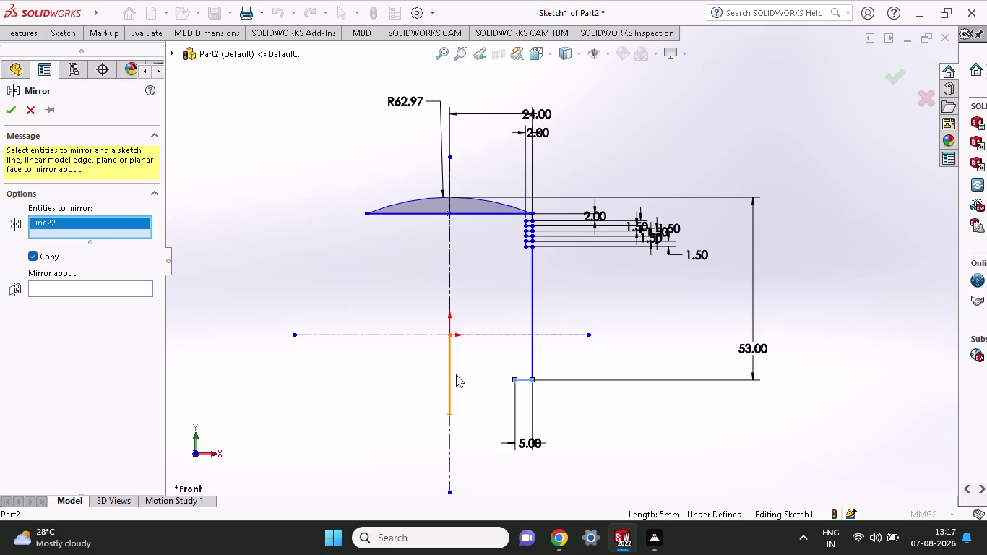
click(115, 294)
click(115, 291)
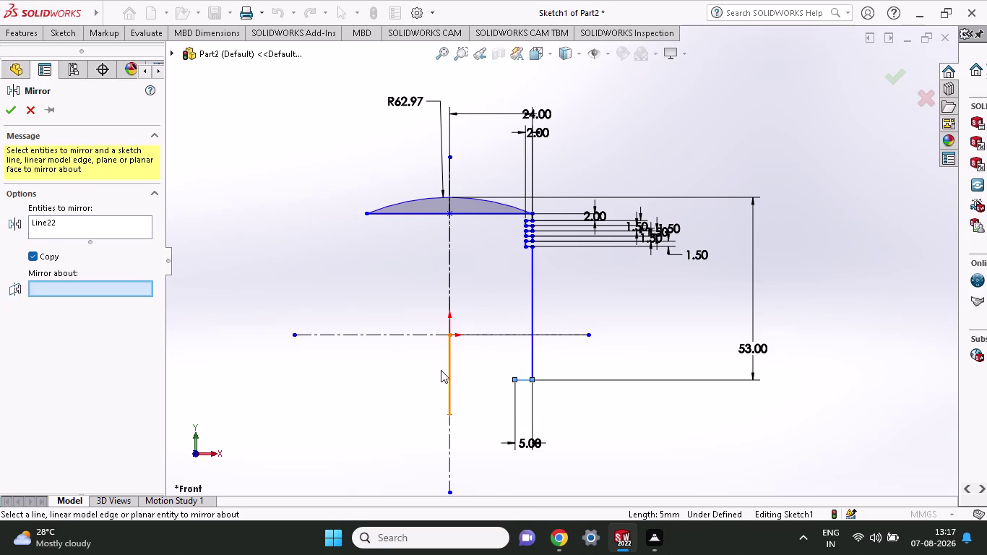
click(450, 367)
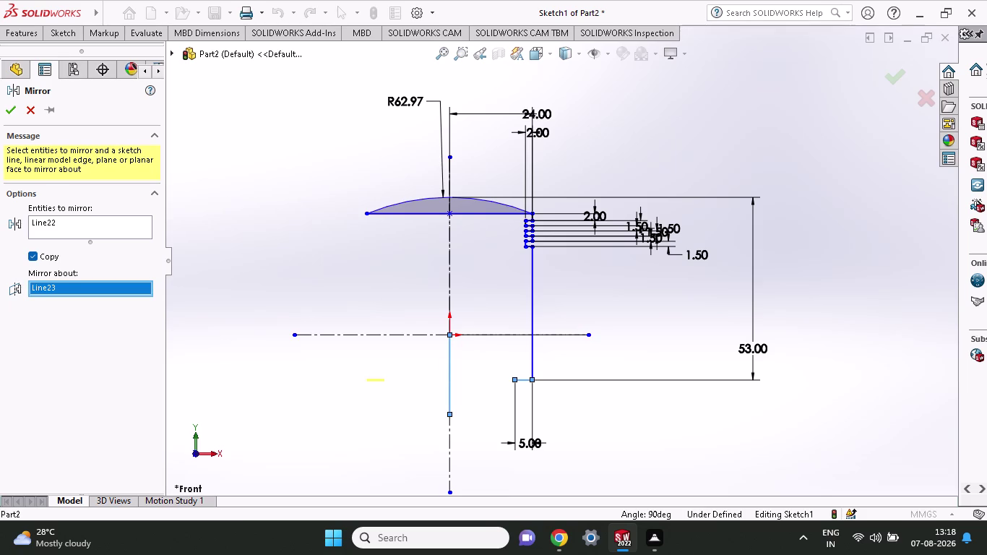
click(6, 113)
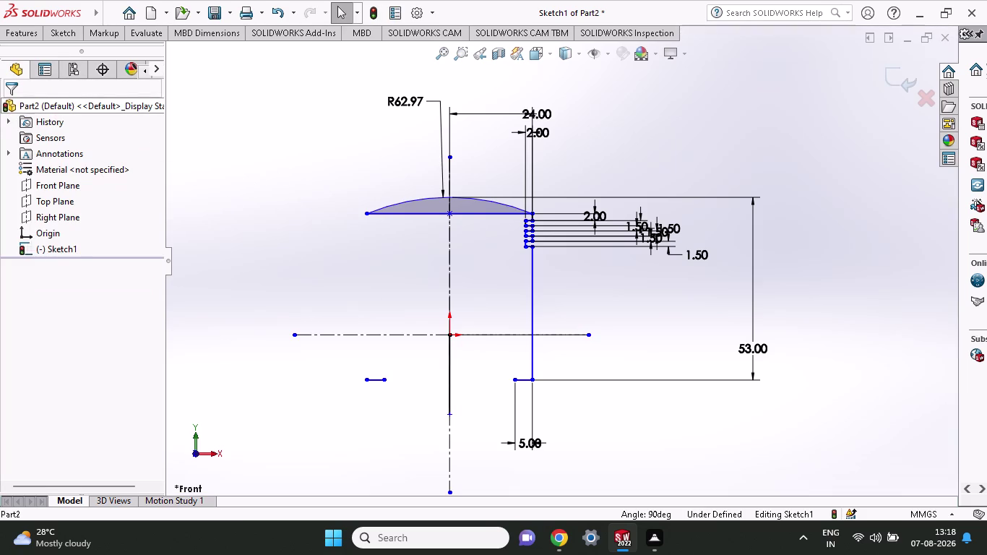
click(53, 40)
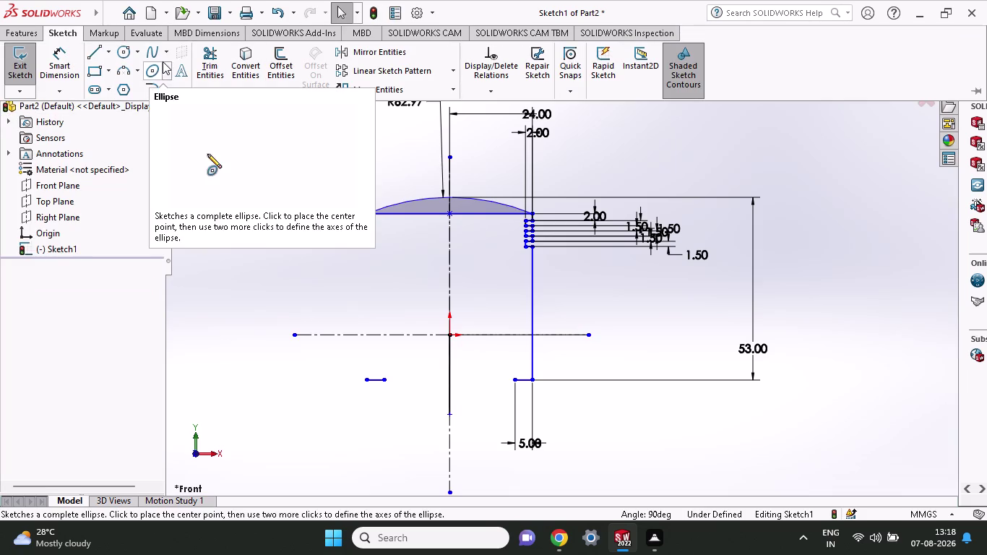
Discard a trial centerpoint arc at the foot line and switch to the three-point arc tool.
click(124, 67)
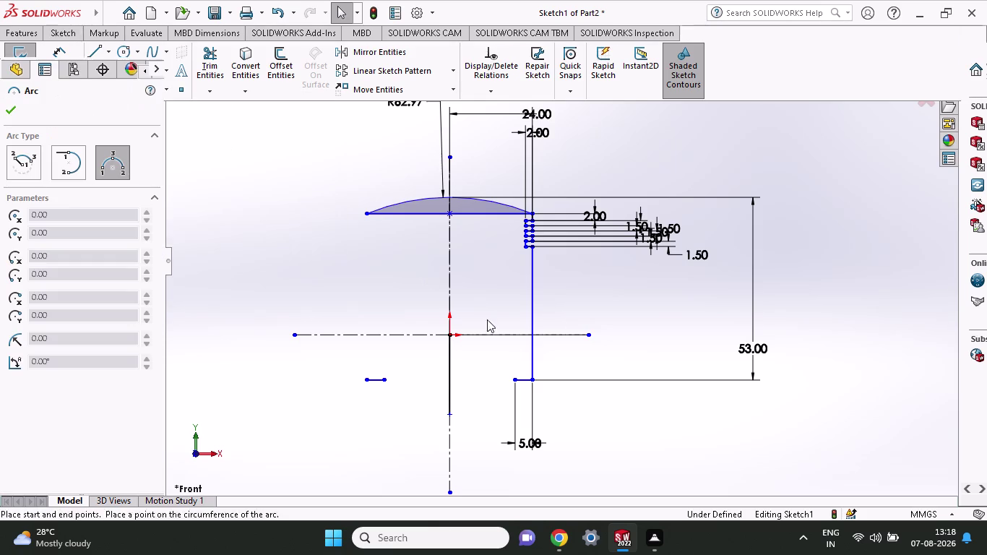
click(517, 379)
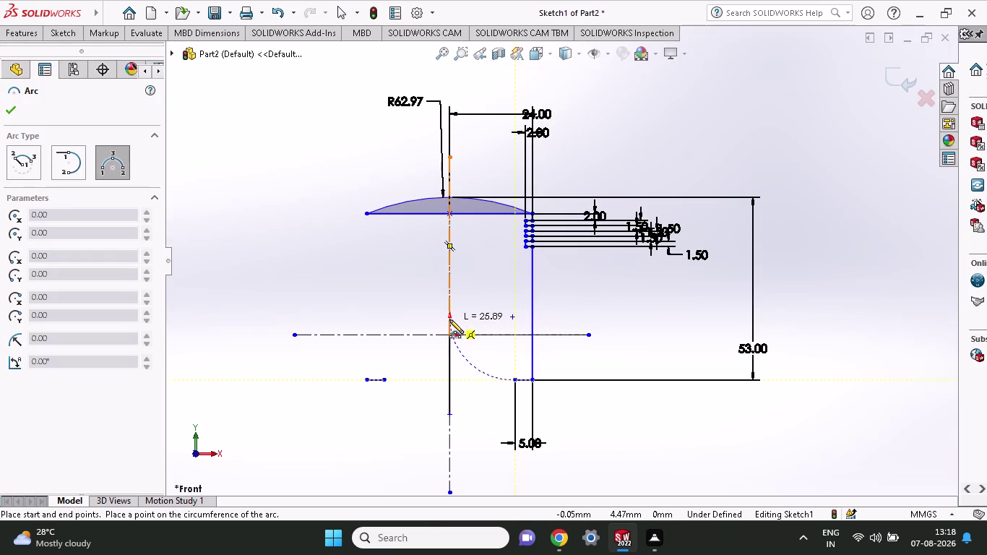
key(Escape)
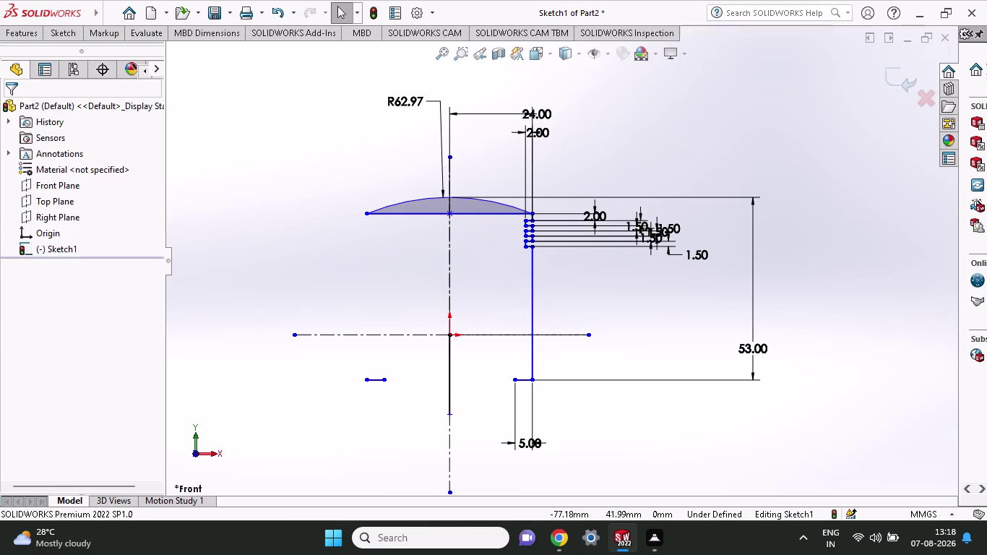
click(70, 40)
click(120, 75)
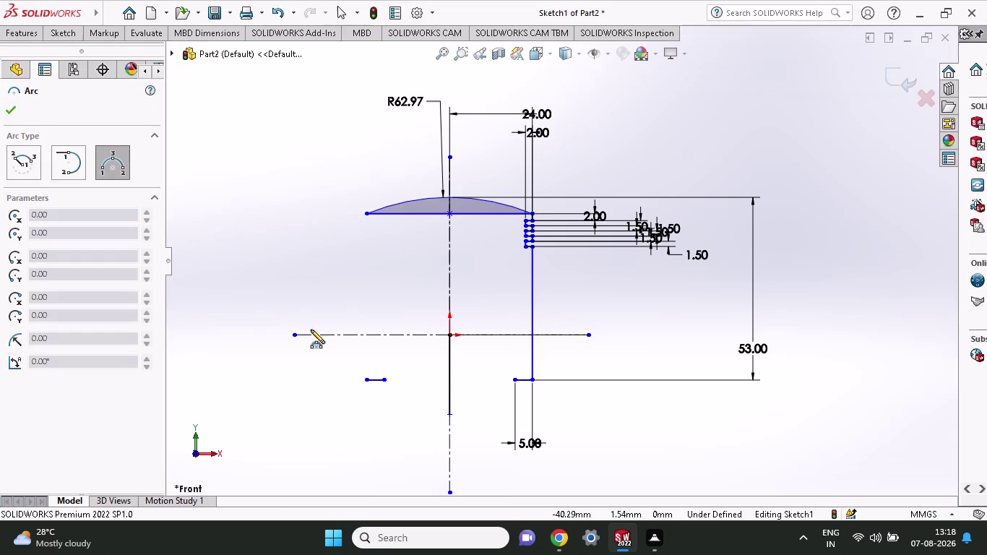